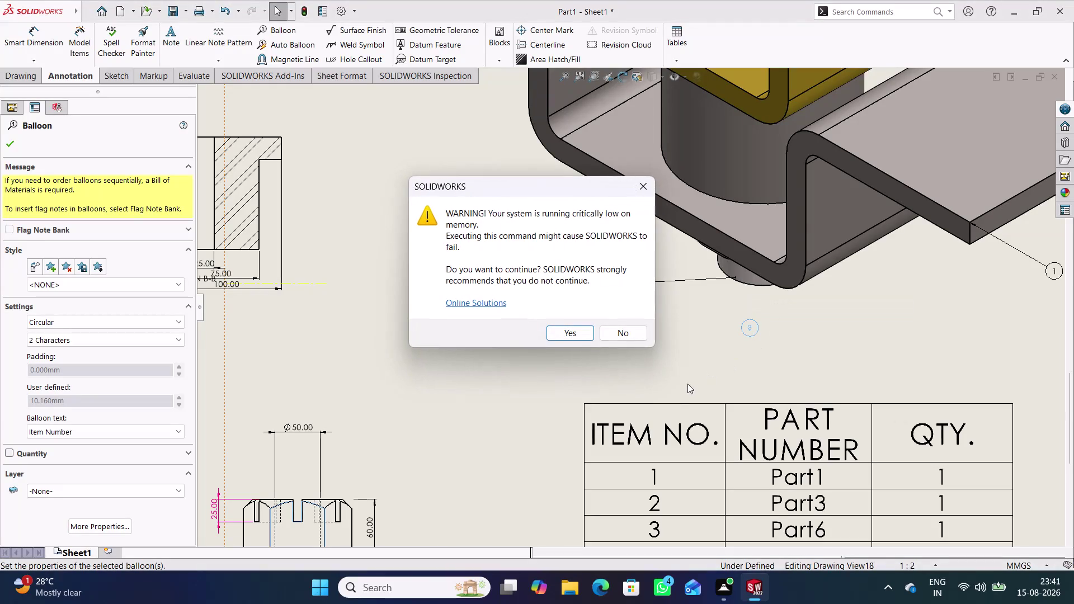
Dismiss the low-memory warnings and finish placing the current balloon.
click(616, 334)
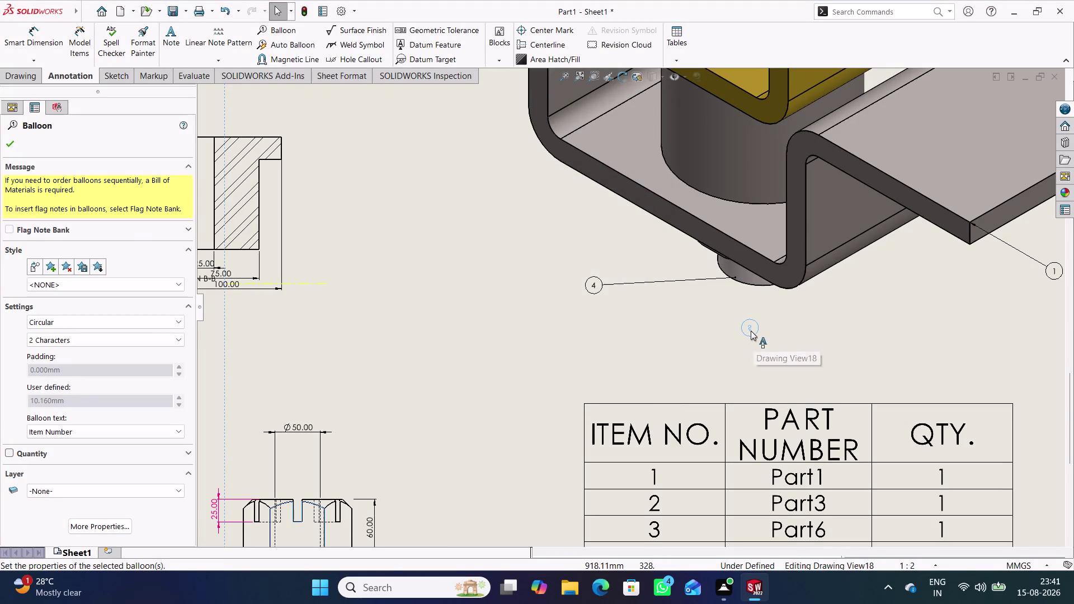
right_click(750, 331)
click(787, 304)
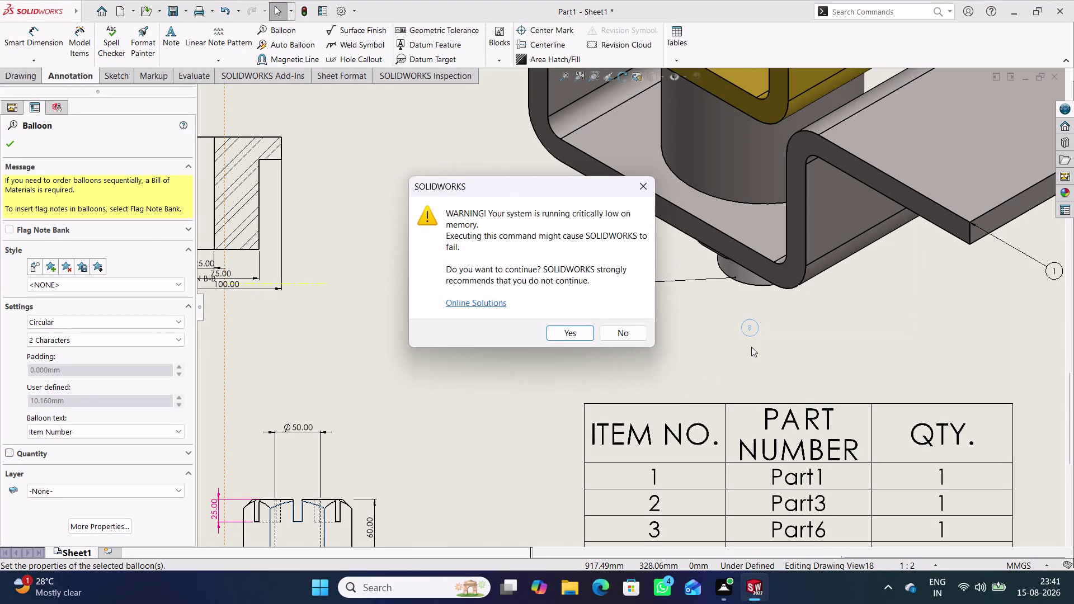
click(566, 334)
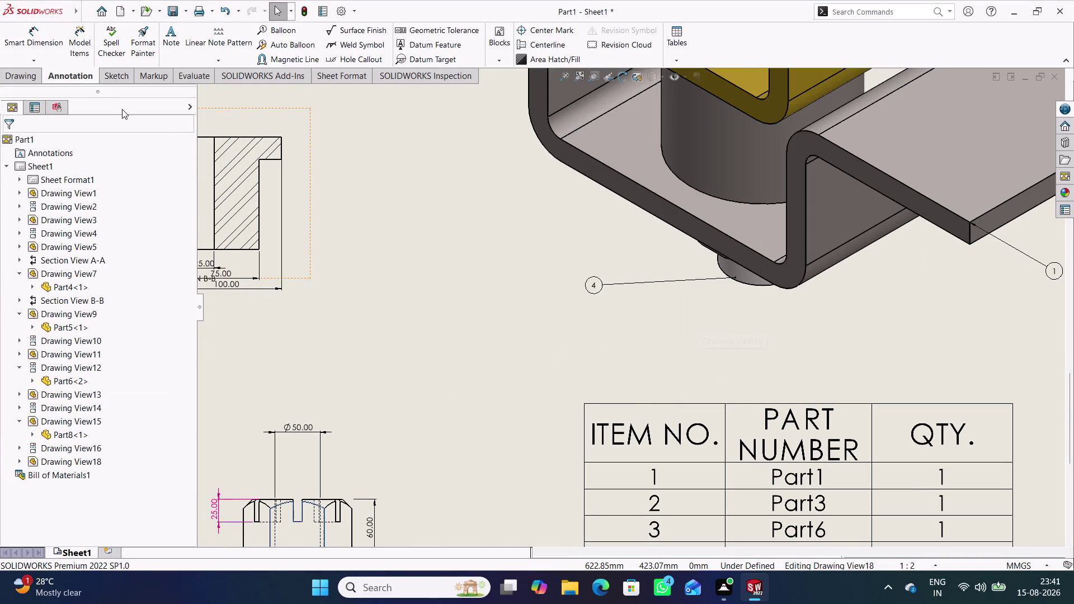
Attach a new item-4 balloon to the cylinder, placed just below it.
click(292, 33)
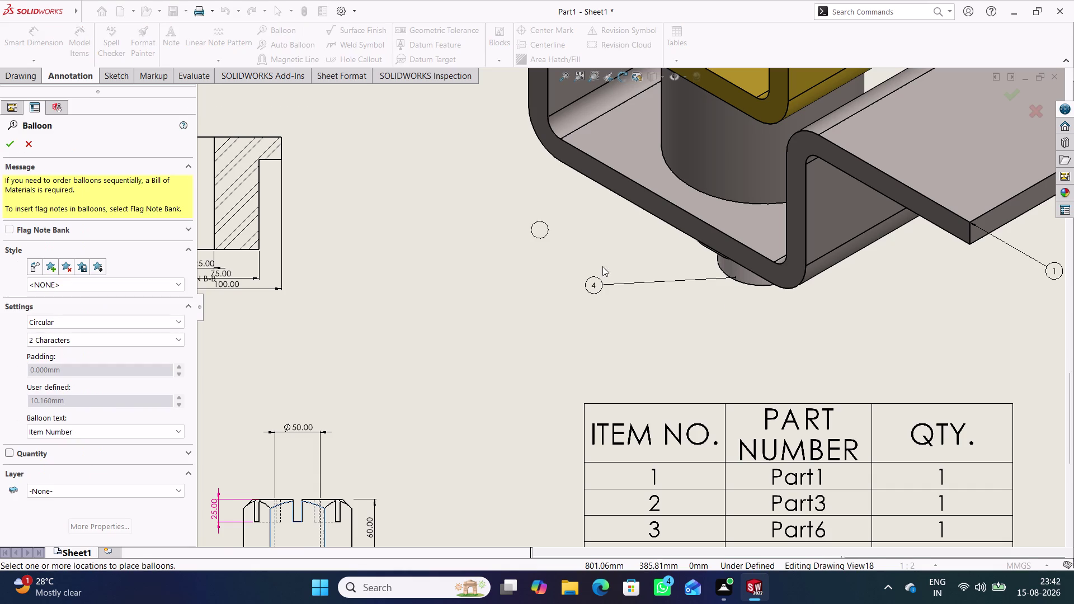
click(737, 282)
click(739, 327)
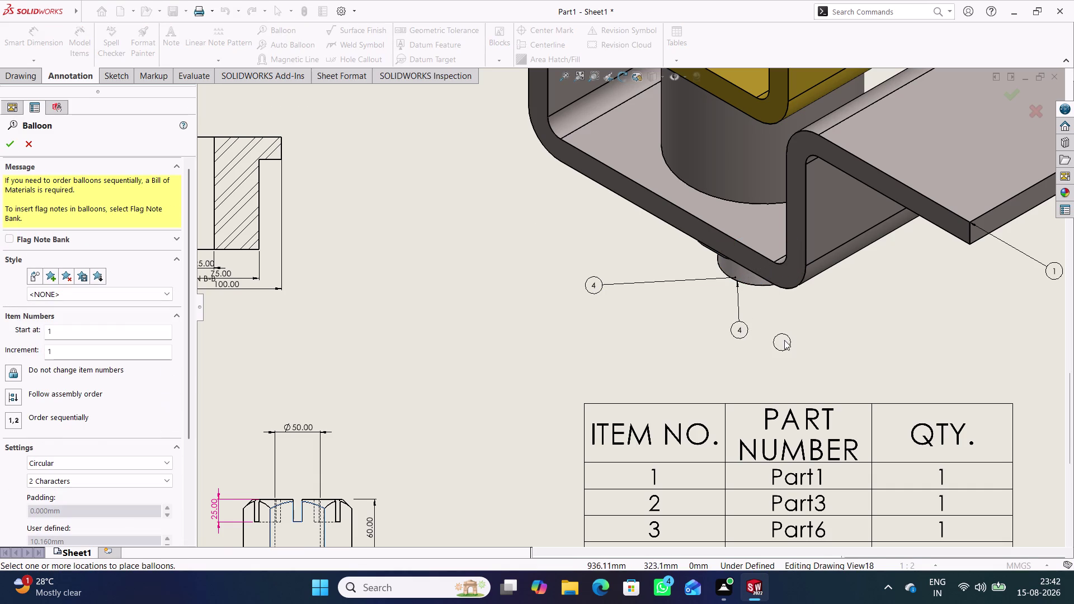
right_click(739, 329)
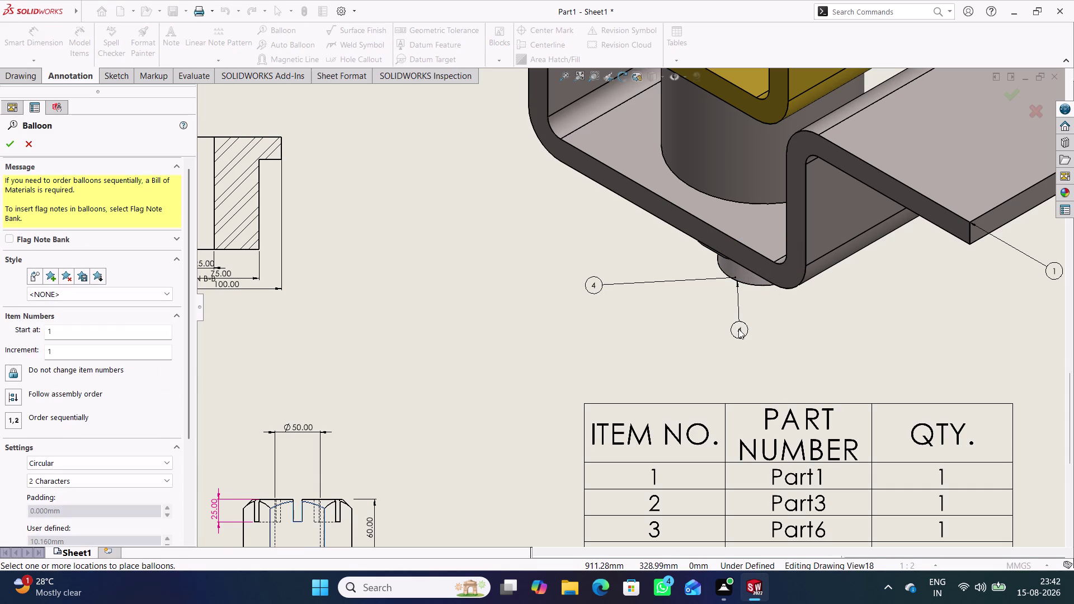
Delete the duplicate item-4 balloon.
click(12, 144)
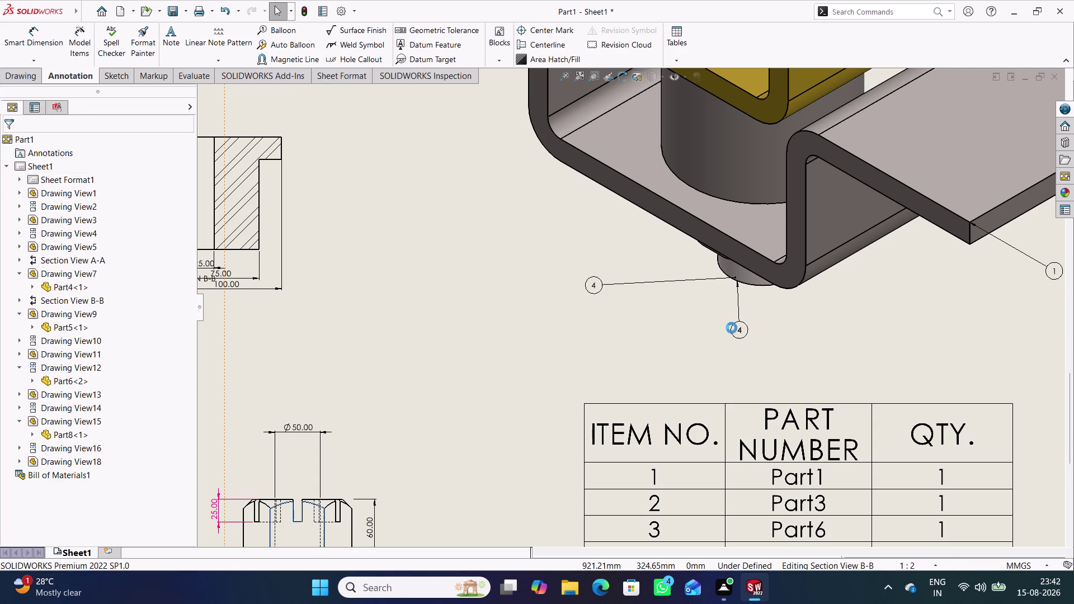
right_click(739, 331)
click(769, 308)
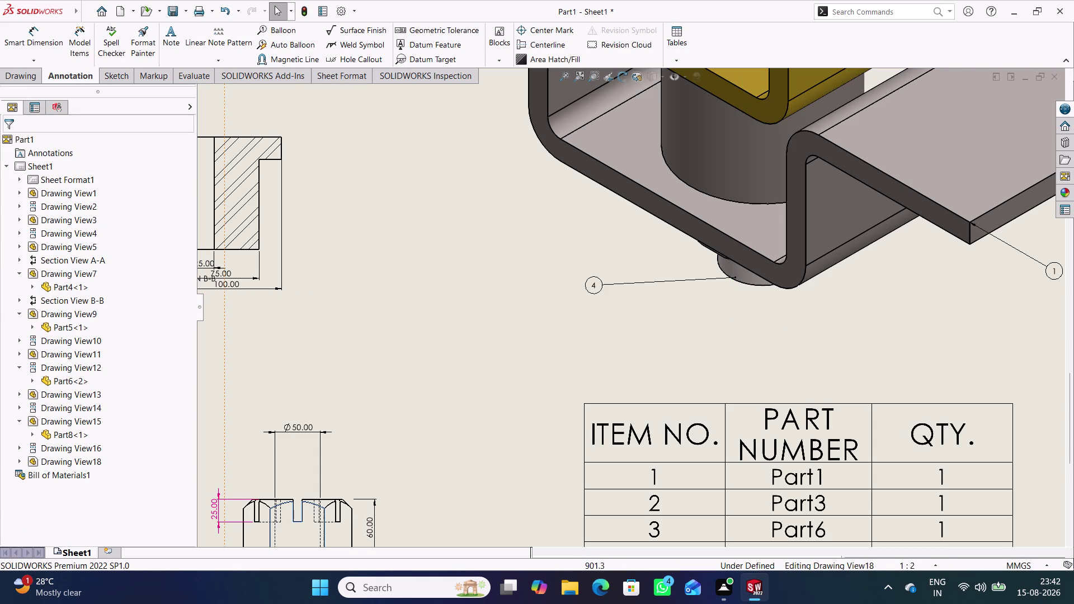
Attach a balloon to the cylinder's edge, placed below the cylinder.
scroll(up, 3)
scroll(up, 3)
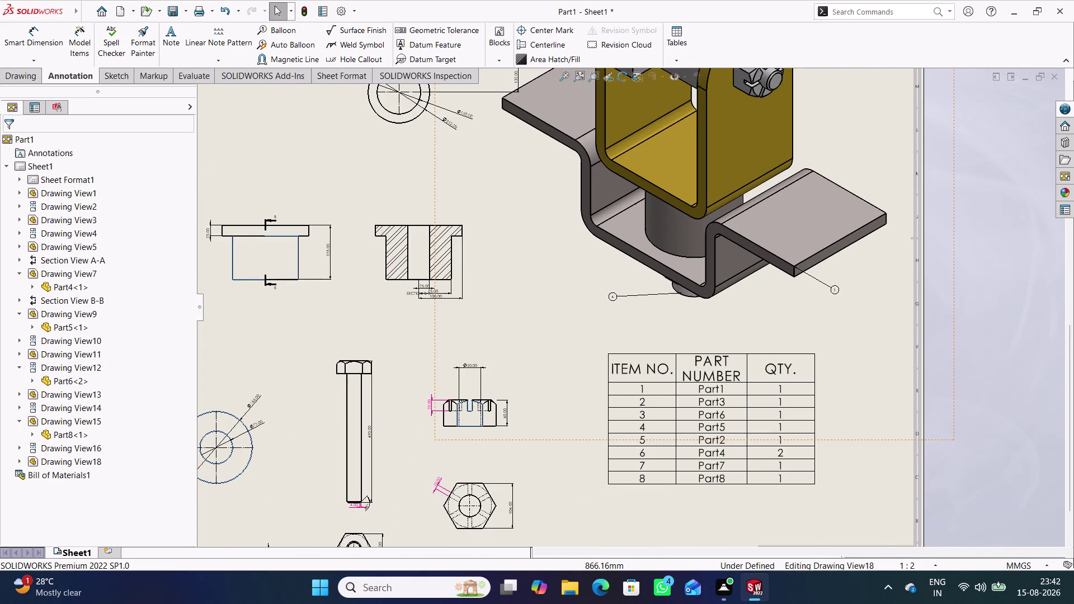
scroll(down, 3)
scroll(down, 3)
scroll(down, 3)
scroll(down, 3)
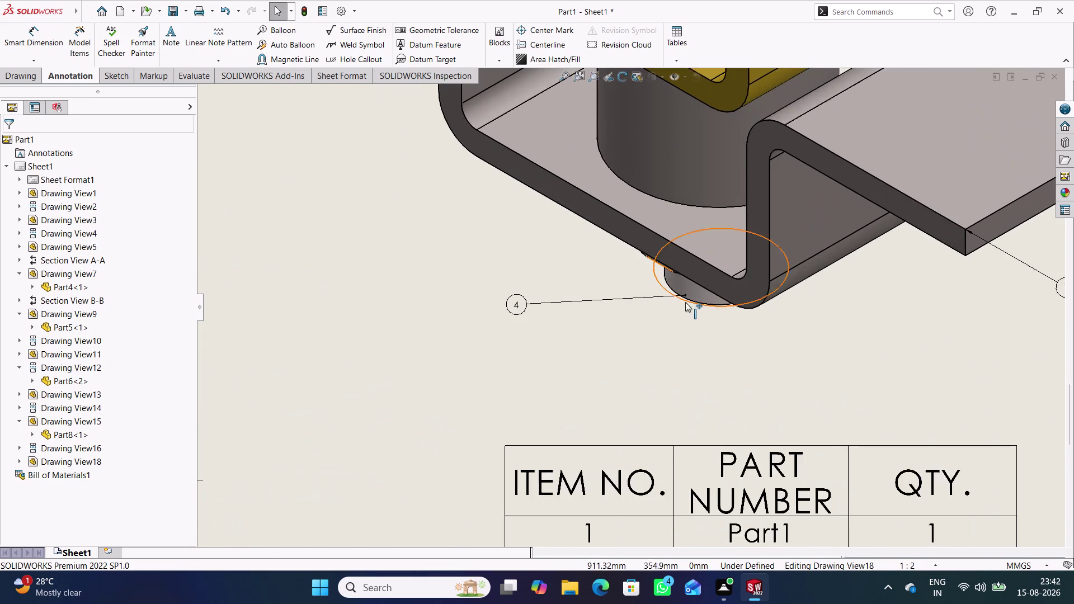
scroll(down, 3)
scroll(down, 3)
scroll(down, 3)
scroll(down, 3)
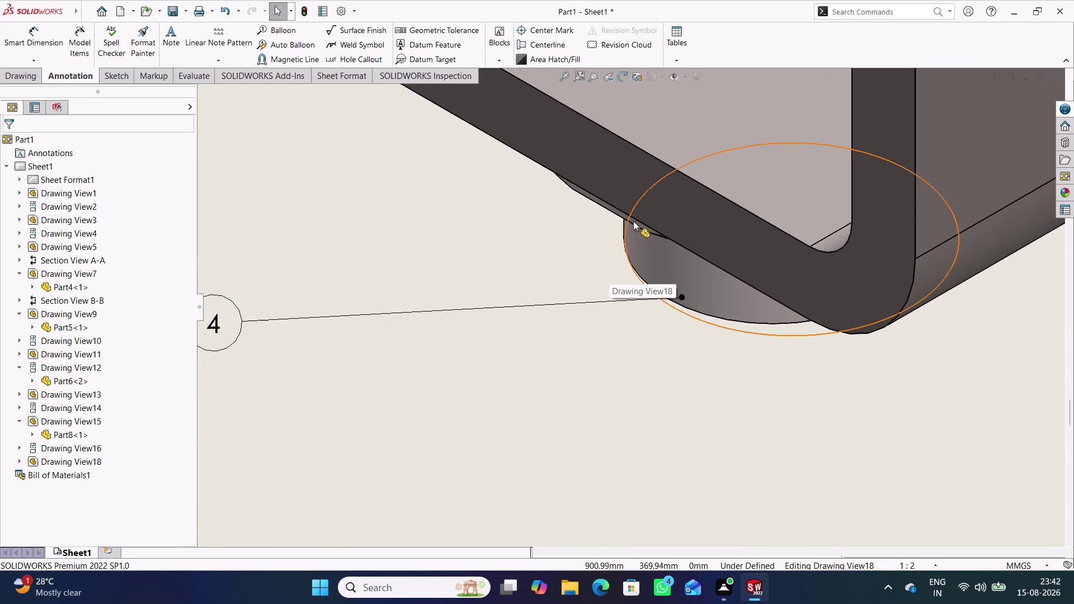
click(286, 30)
click(608, 206)
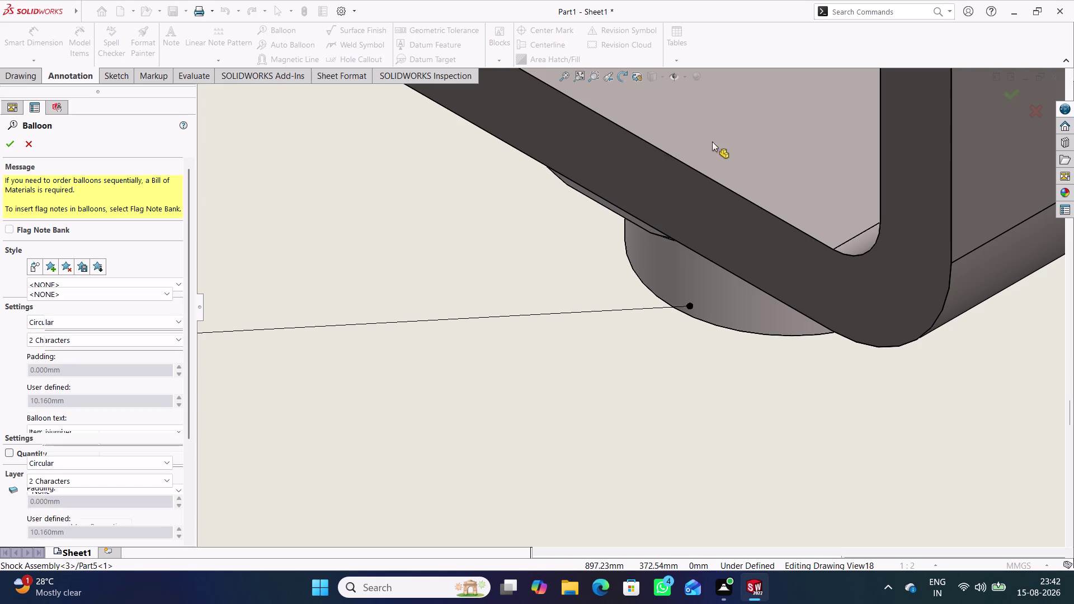
click(650, 369)
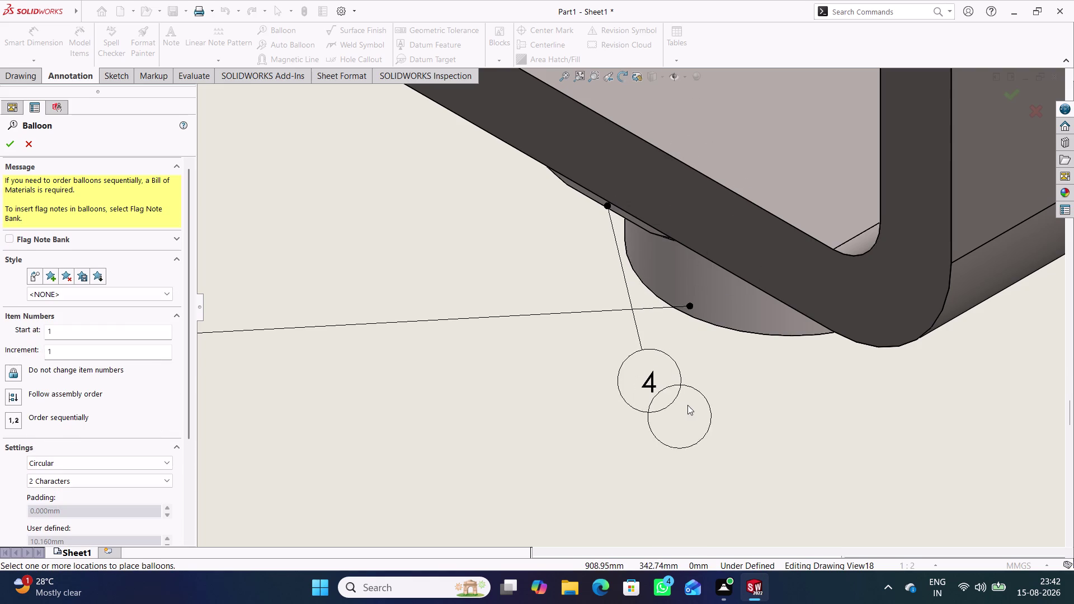
Add balloons for the bent base plate and the yellow bracket, placed to its right.
scroll(up, 3)
scroll(up, 3)
scroll(up, 3)
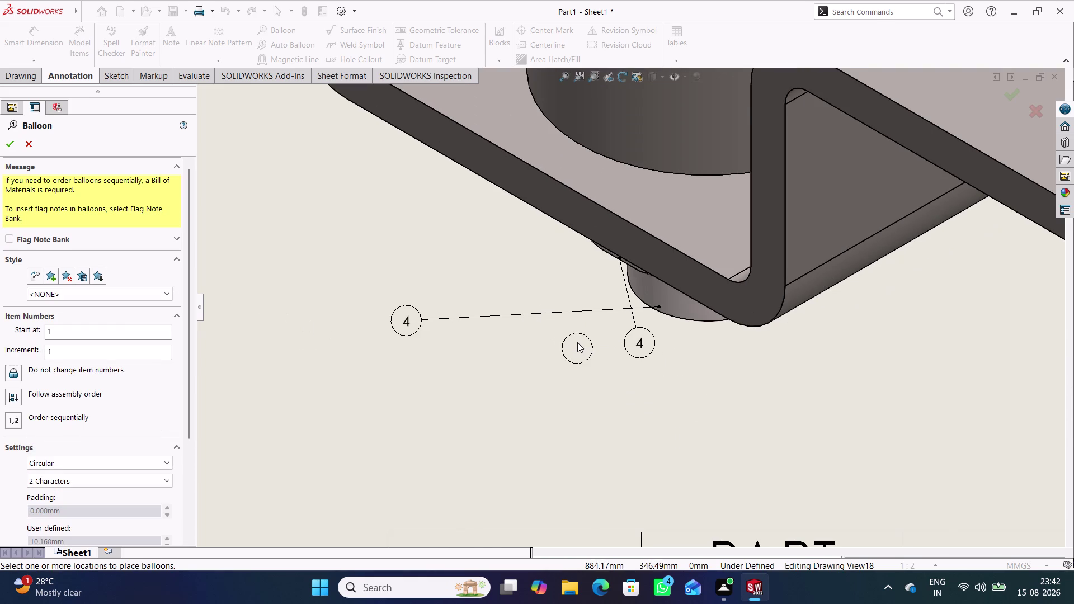
scroll(up, 3)
scroll(up, 3)
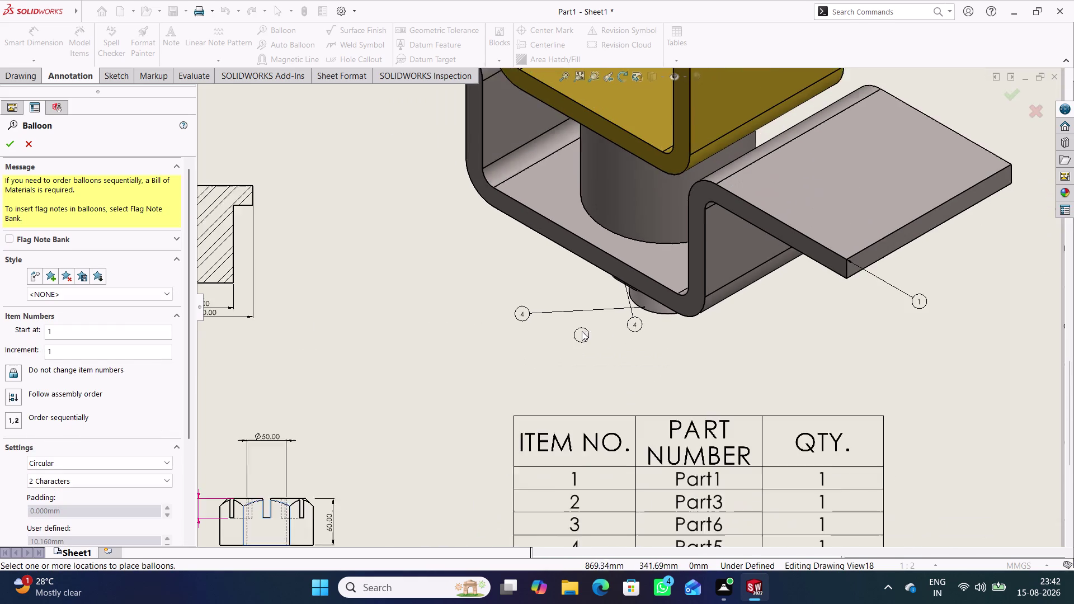
scroll(up, 3)
drag(636, 202, 652, 185)
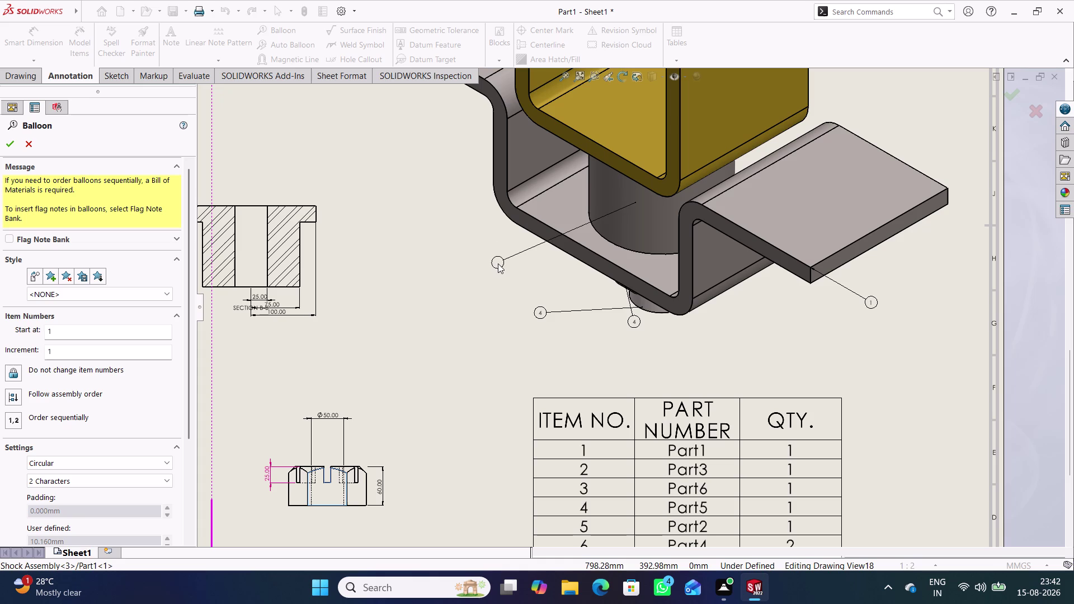
click(497, 264)
scroll(up, 3)
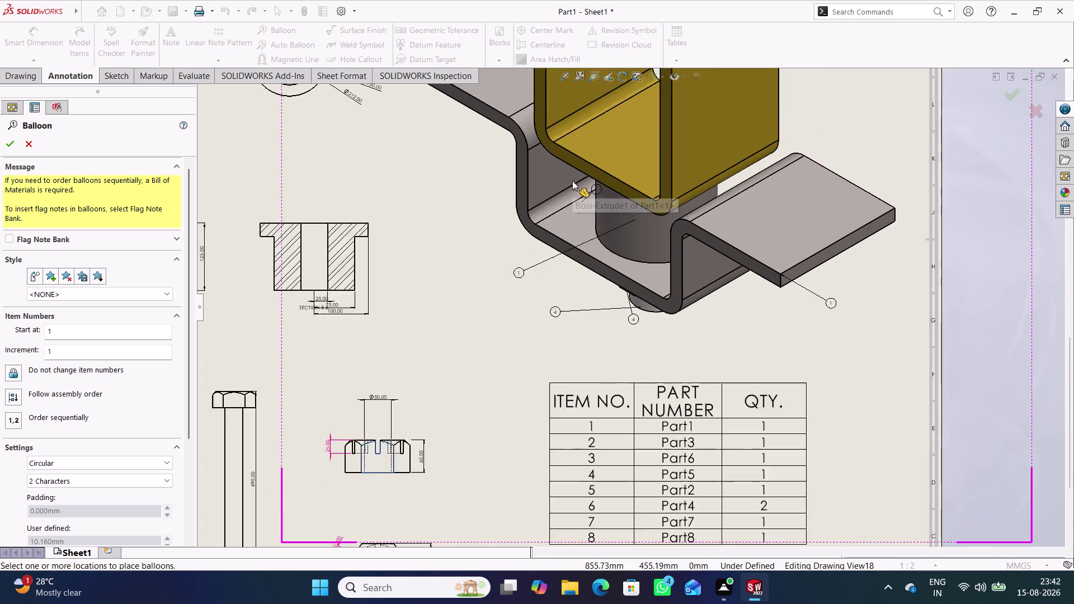
scroll(down, 3)
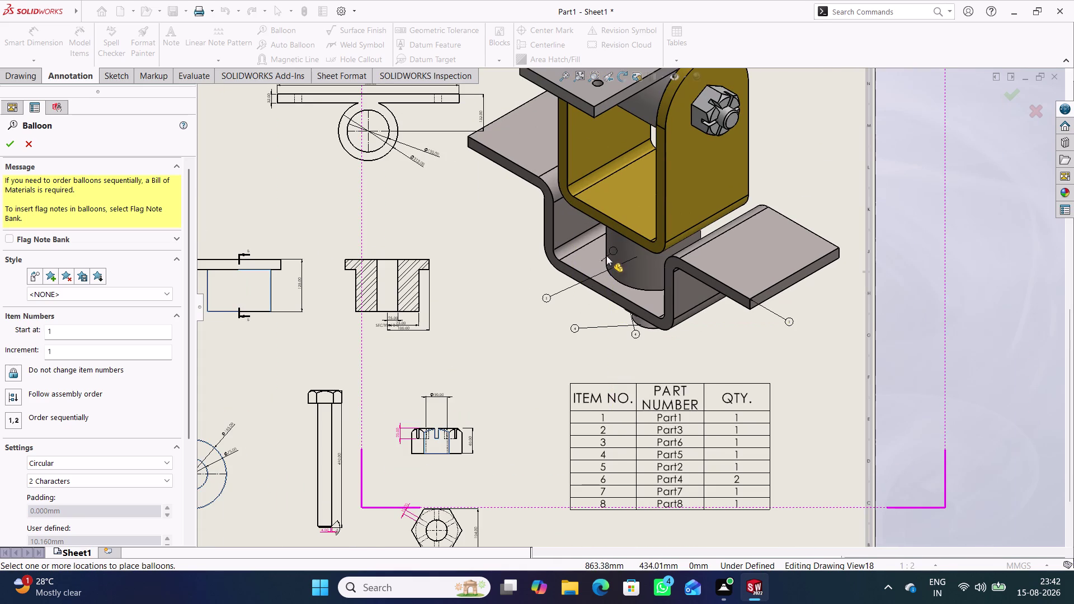
drag(706, 168, 717, 156)
click(813, 169)
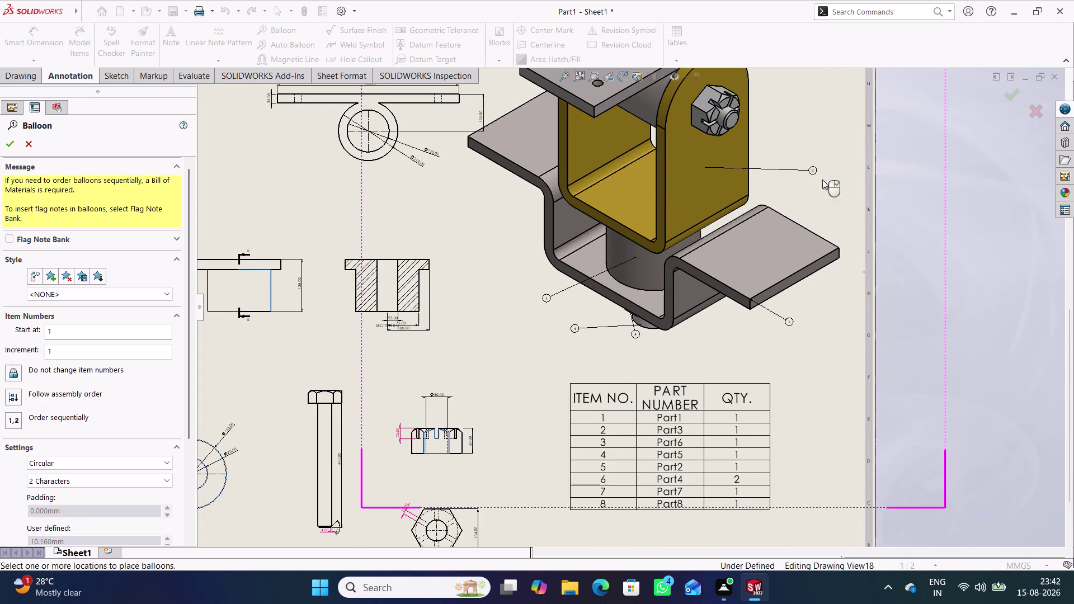
Add balloons for the nut and the top plate, placed up and right.
scroll(up, 3)
scroll(down, 3)
scroll(down, 3)
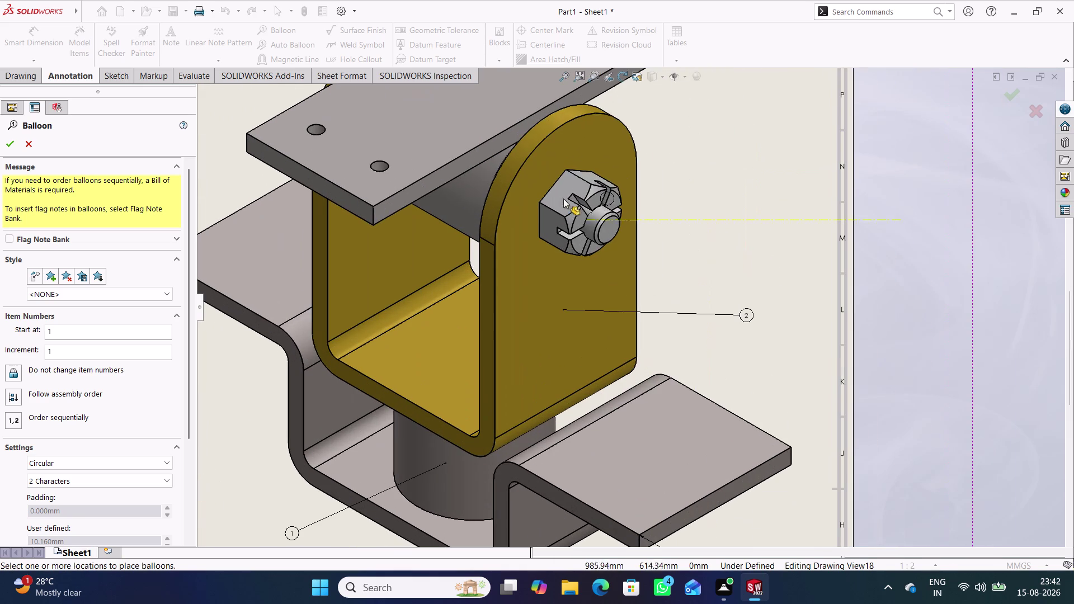
drag(568, 189, 588, 170)
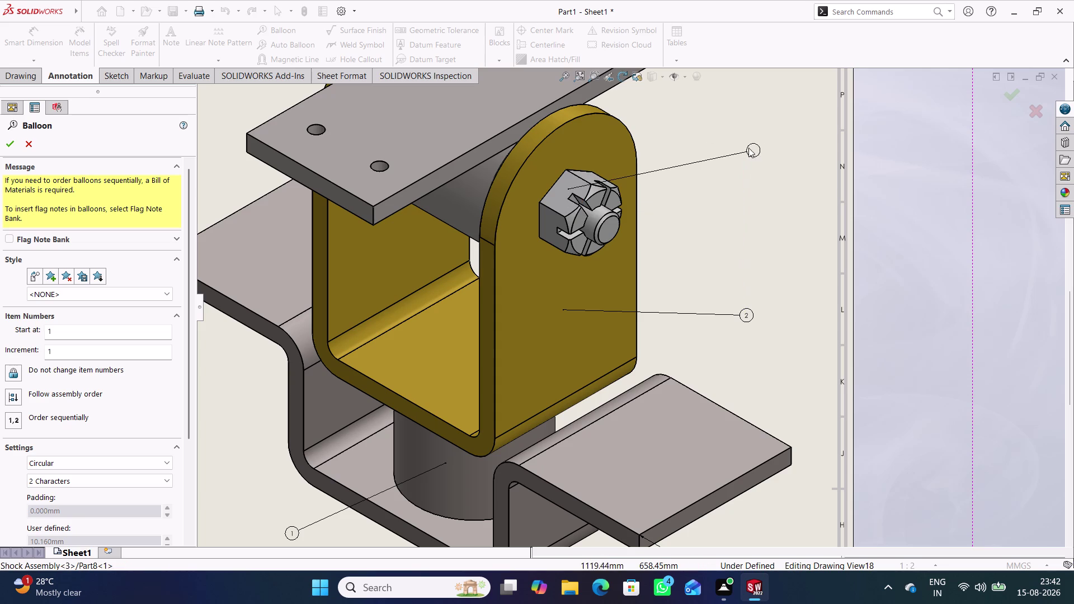
click(743, 148)
scroll(up, 3)
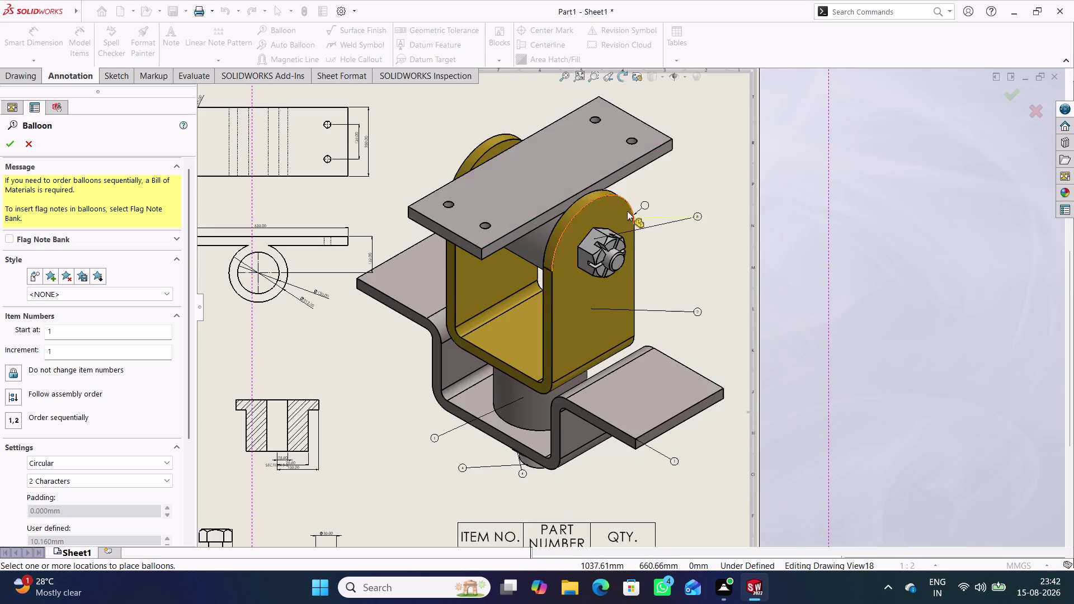
scroll(up, 3)
drag(599, 201, 607, 193)
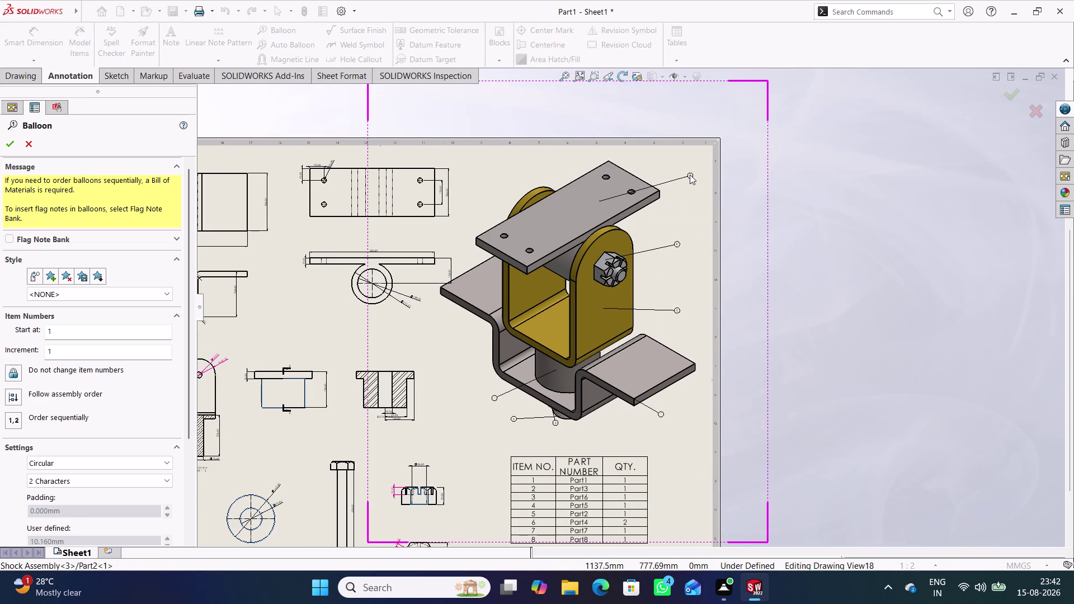
click(690, 175)
Add balloons left of the top plate and above the rear yellow plate, then accept.
scroll(up, 3)
scroll(down, 3)
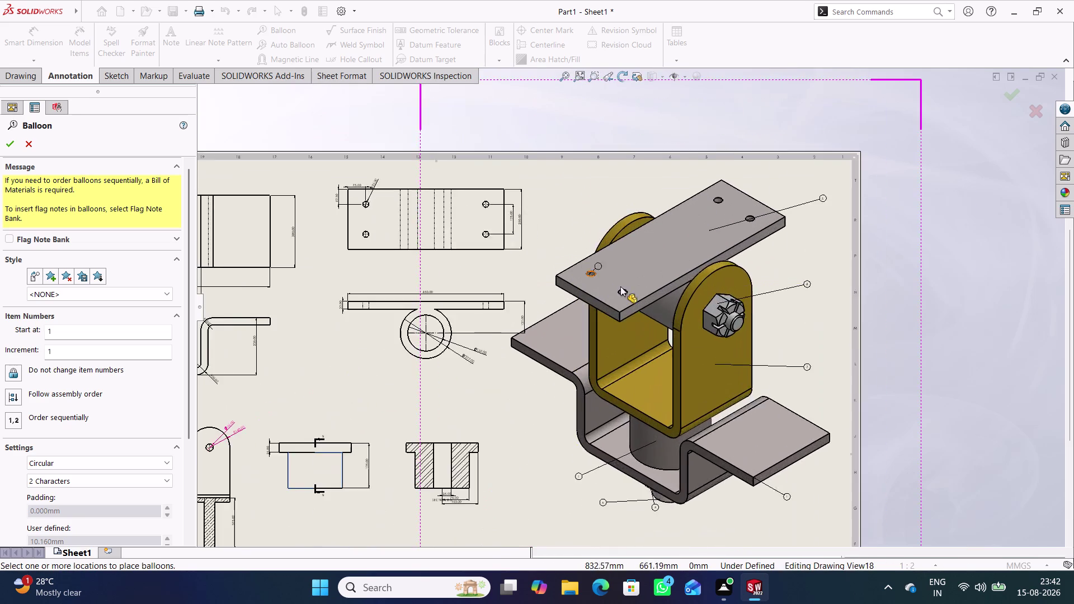
scroll(down, 3)
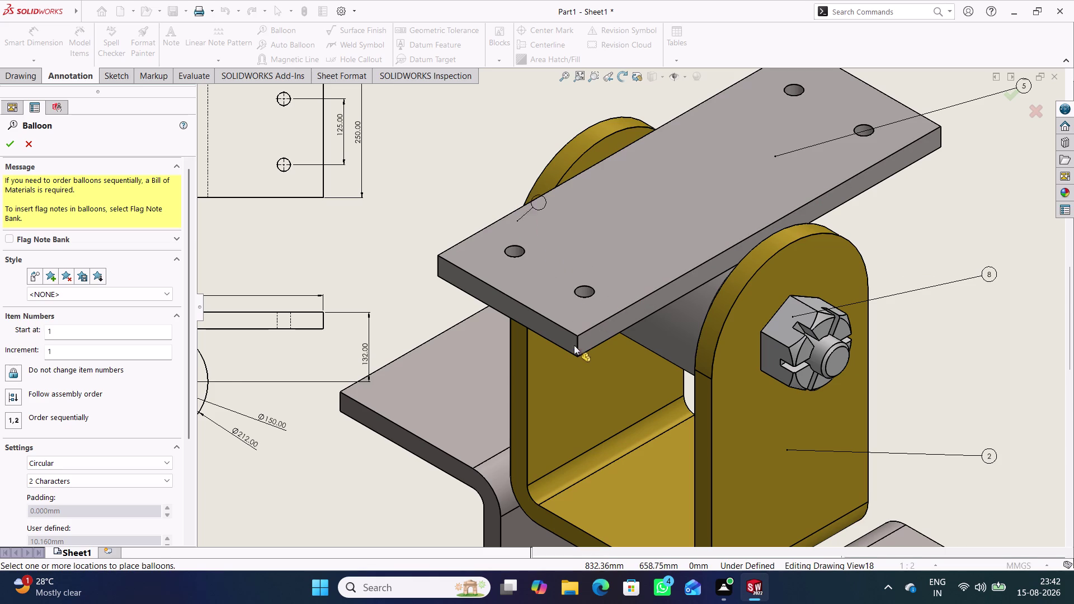
scroll(up, 3)
scroll(down, 3)
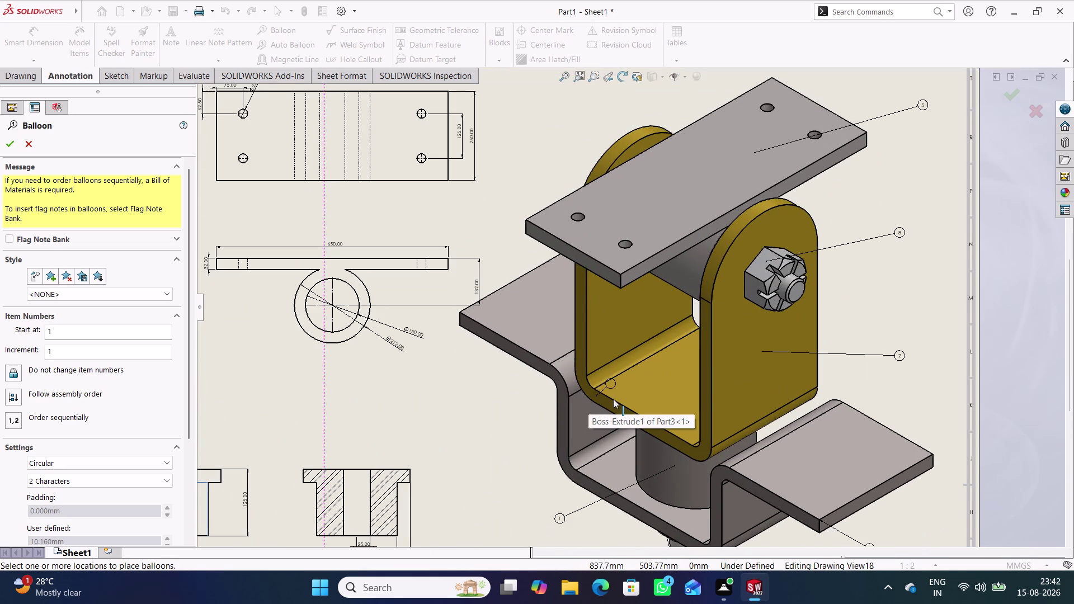
scroll(up, 3)
scroll(down, 3)
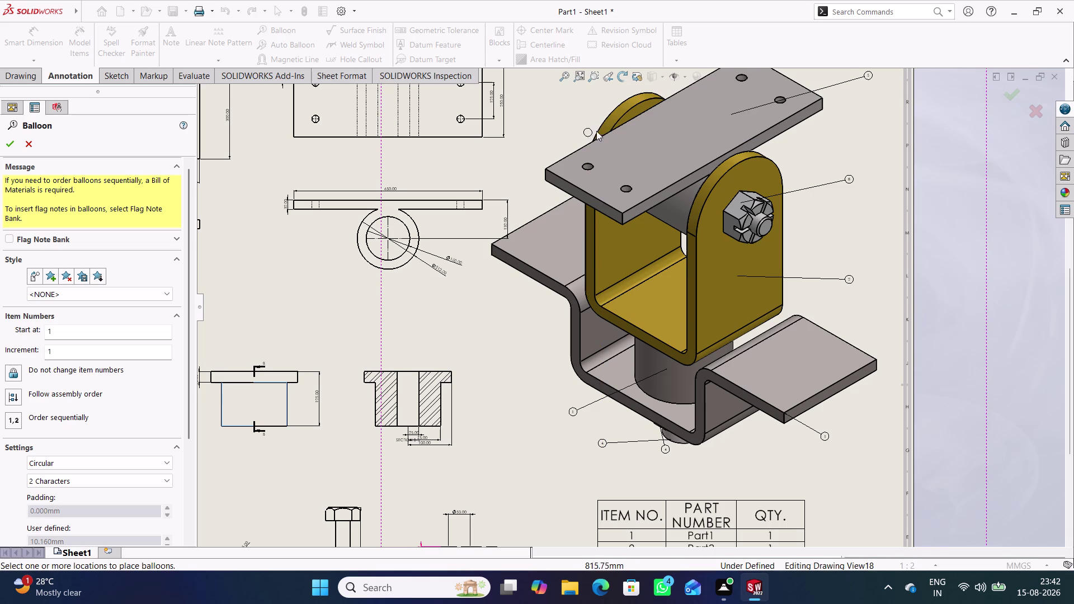
drag(609, 125, 620, 113)
click(569, 104)
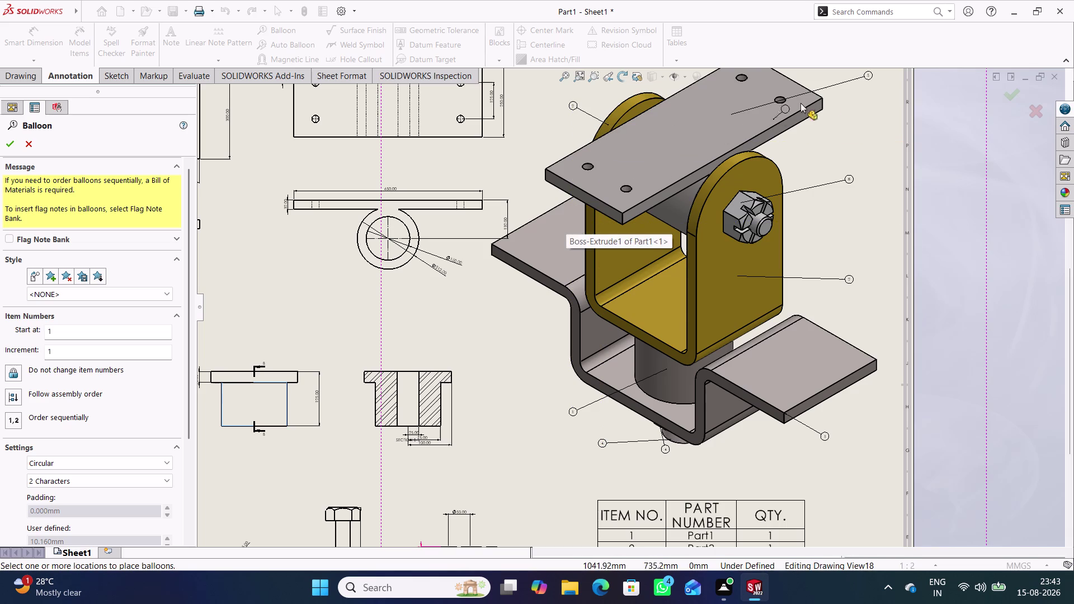
scroll(down, 3)
scroll(down, 3)
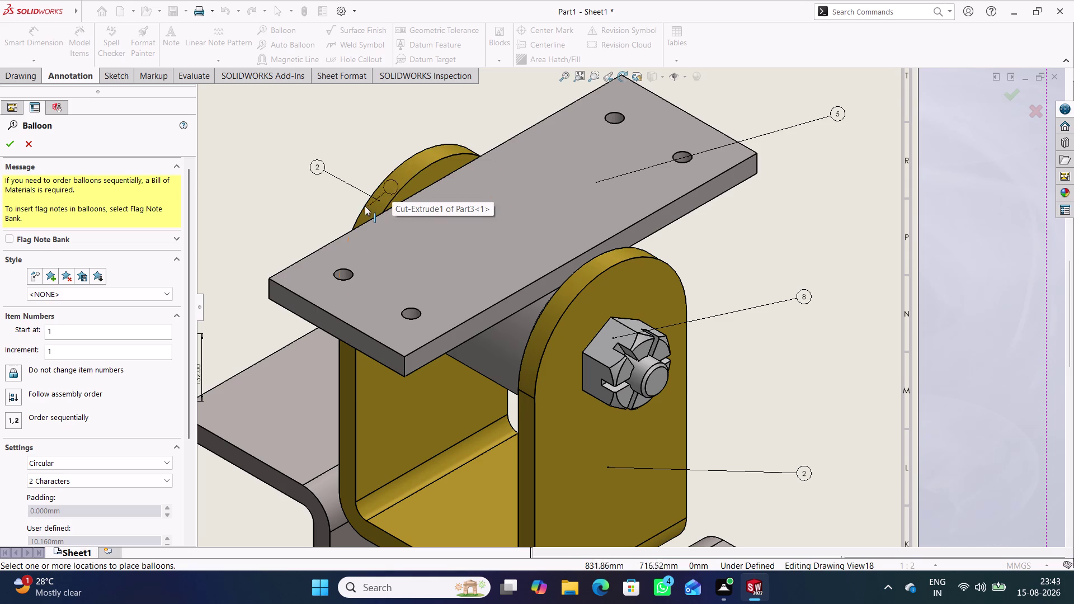
drag(362, 214, 382, 194)
click(381, 131)
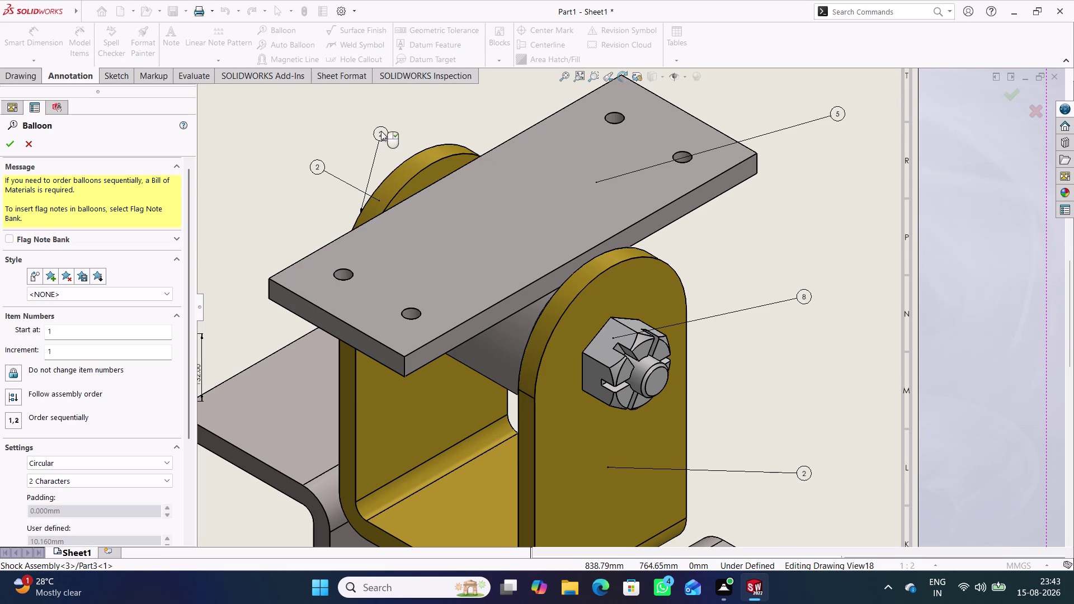
click(10, 143)
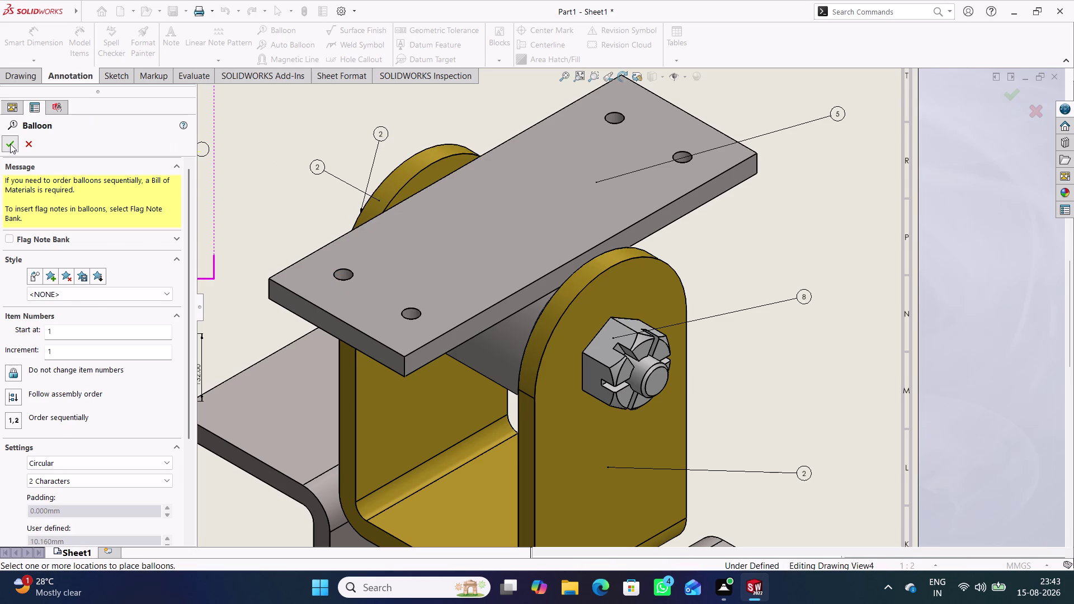
Delete the duplicate top and lower item-2 balloons.
right_click(376, 131)
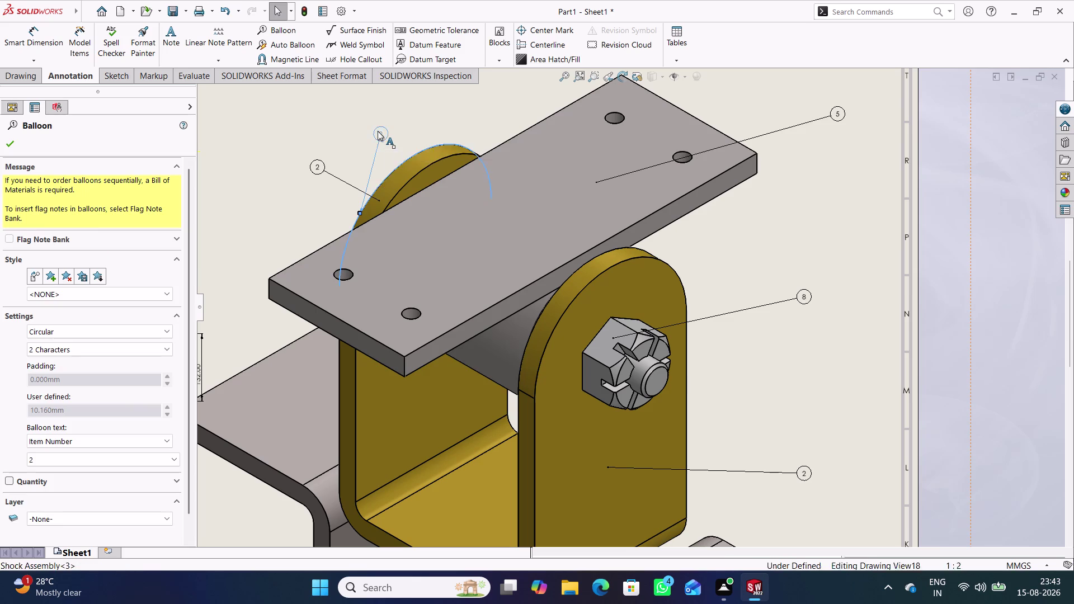
click(410, 368)
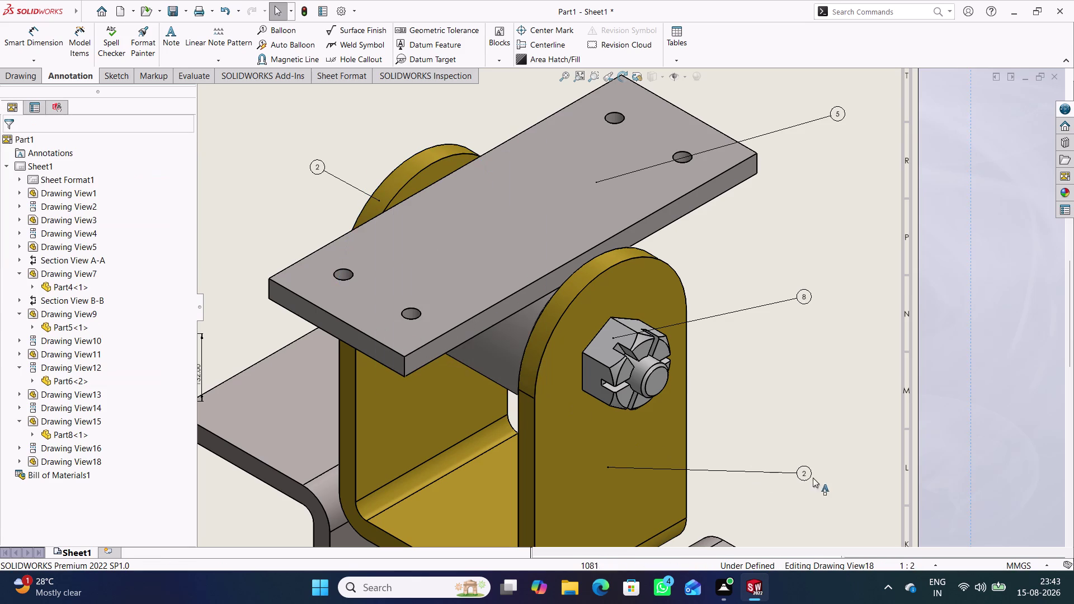
right_click(803, 473)
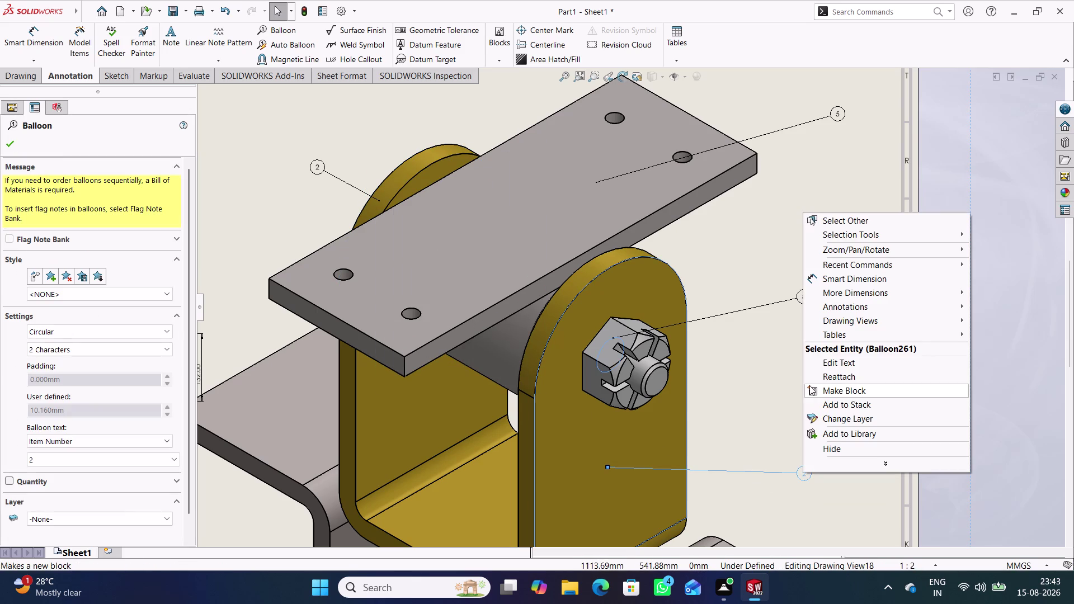
click(833, 446)
Delete the duplicate item-4 balloon.
middle_drag(744, 362, 795, 273)
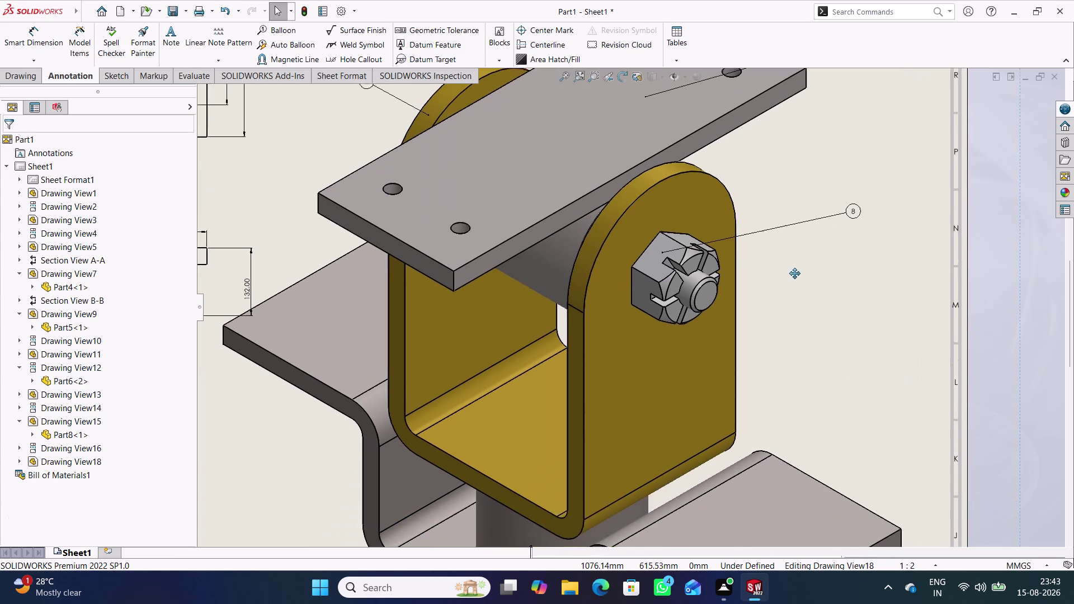
middle_drag(795, 274, 801, 268)
scroll(up, 3)
scroll(up, 3)
scroll(up, 3)
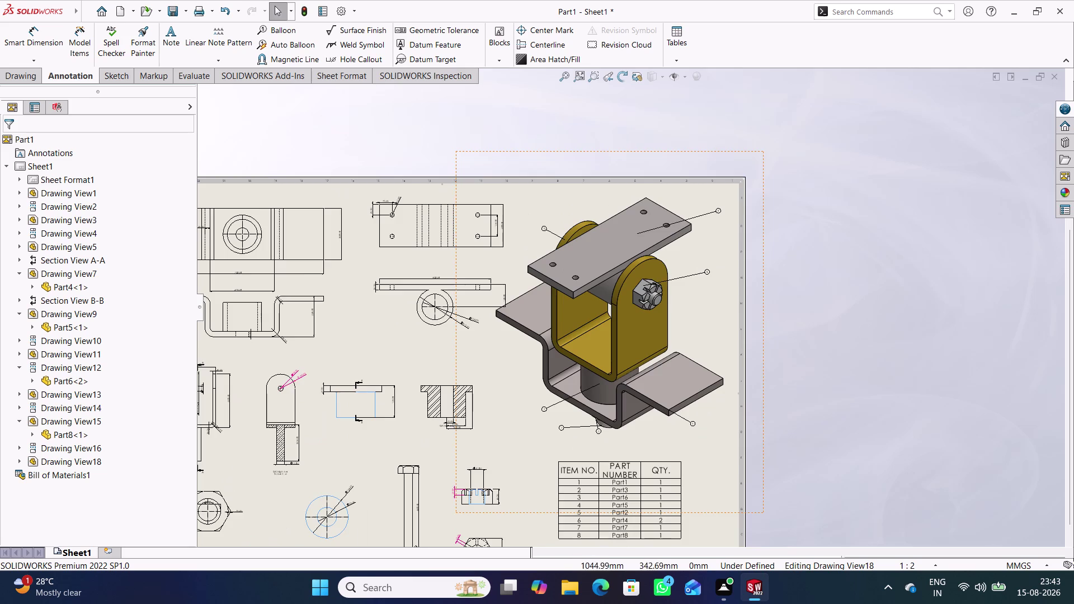
scroll(down, 3)
scroll(down, 3)
scroll(down, 3)
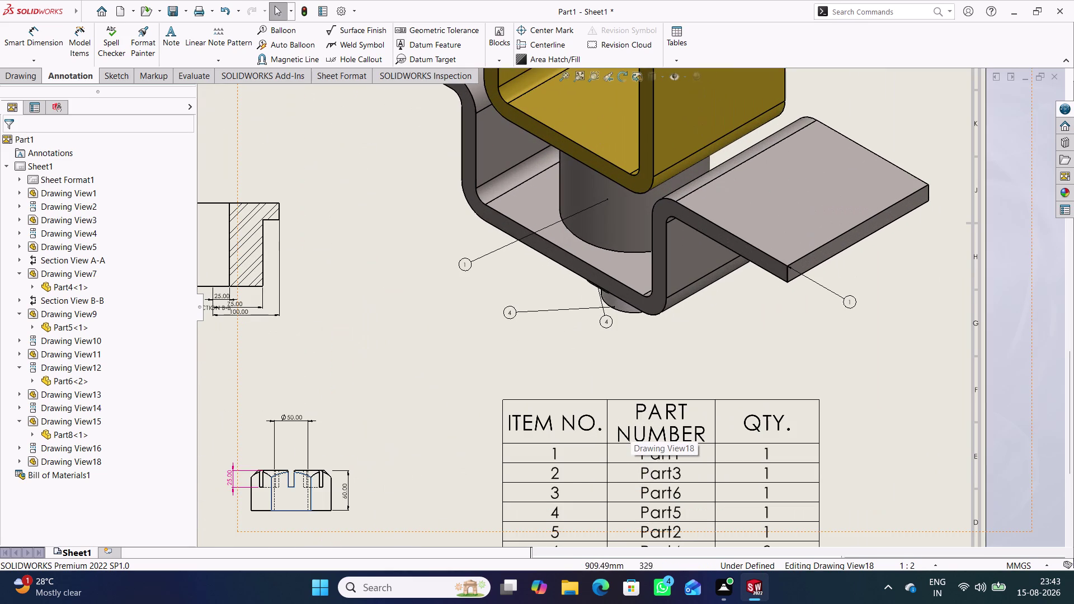
right_click(604, 320)
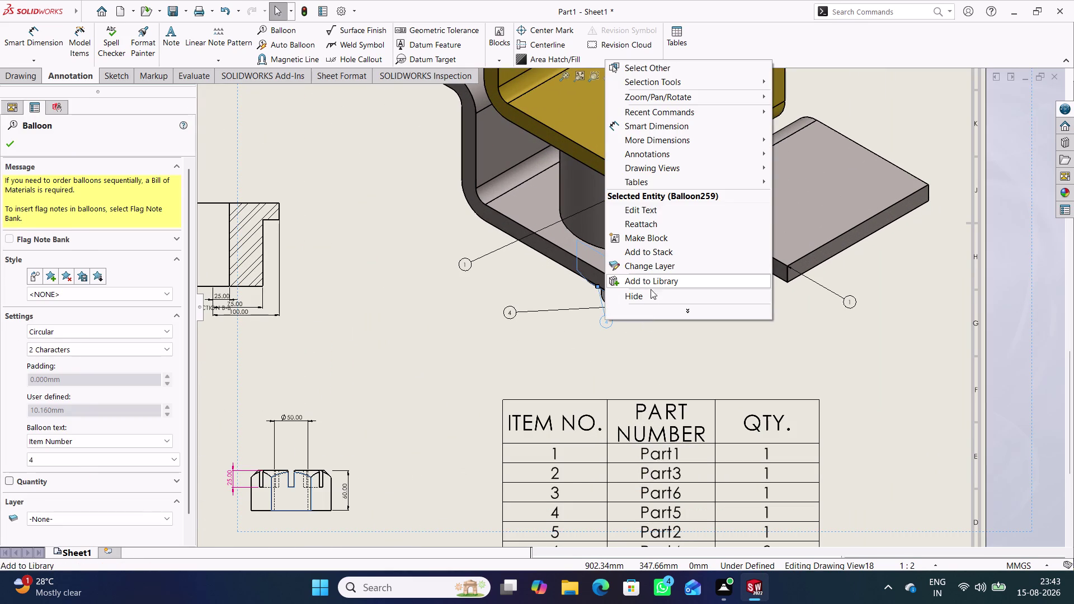
click(649, 296)
Delete the redundant item-1 balloon on the right.
scroll(up, 3)
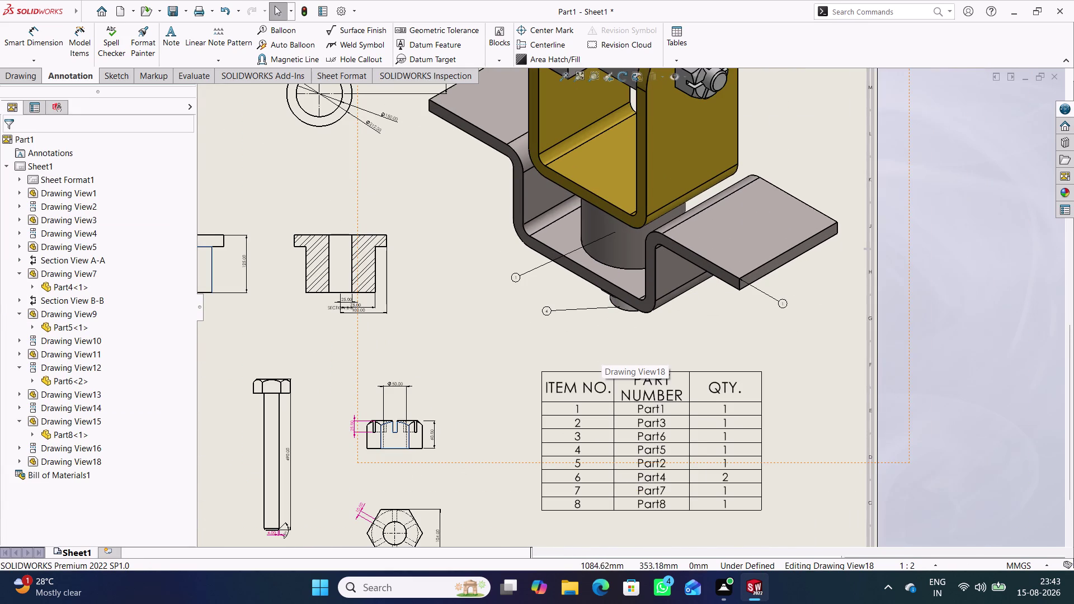
right_click(782, 303)
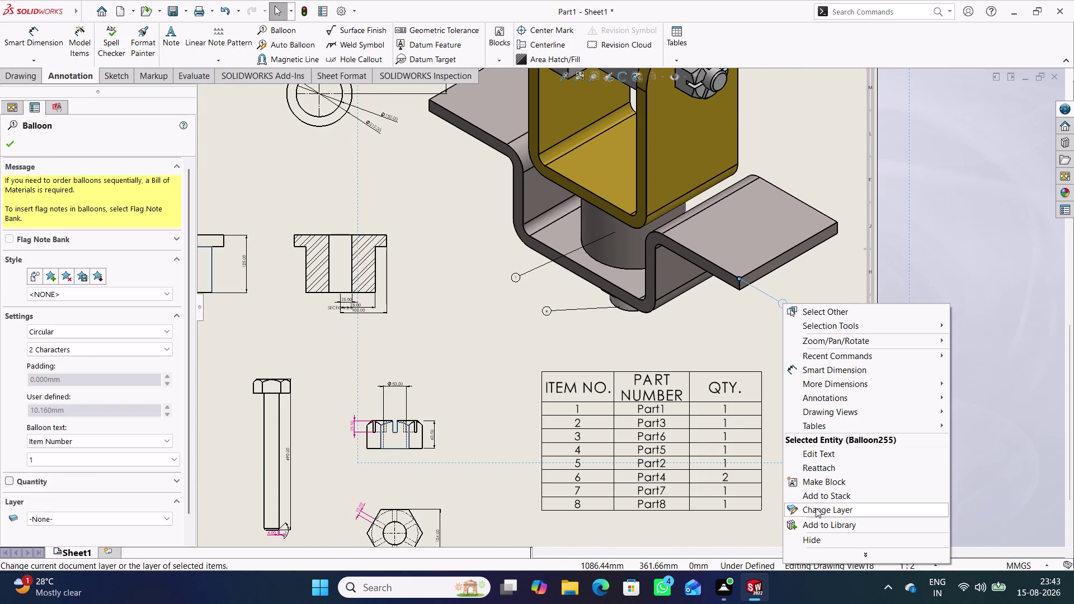
click(810, 537)
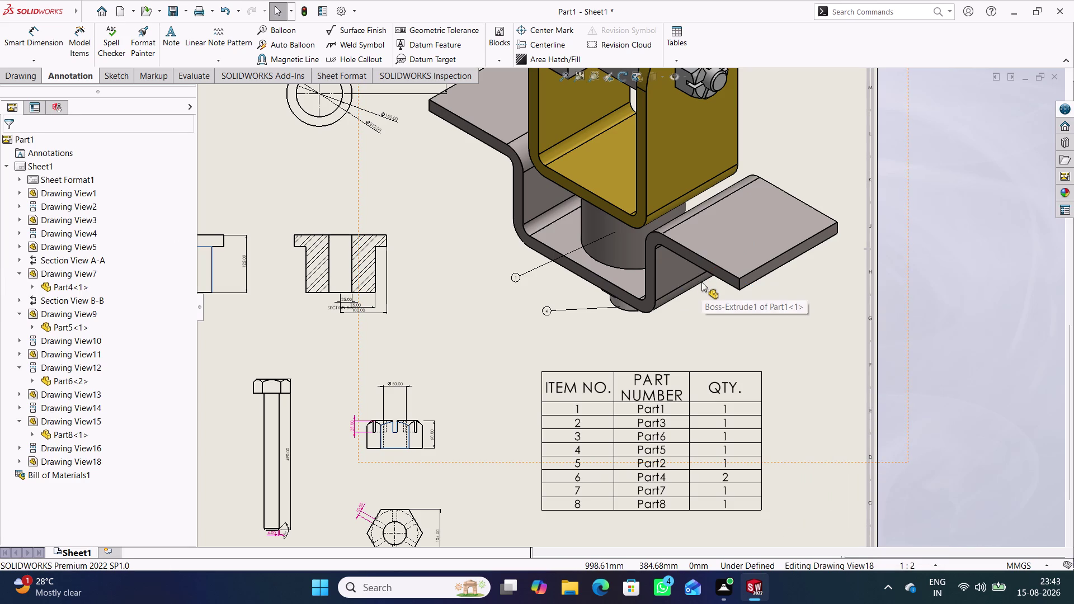
scroll(up, 3)
scroll(down, 3)
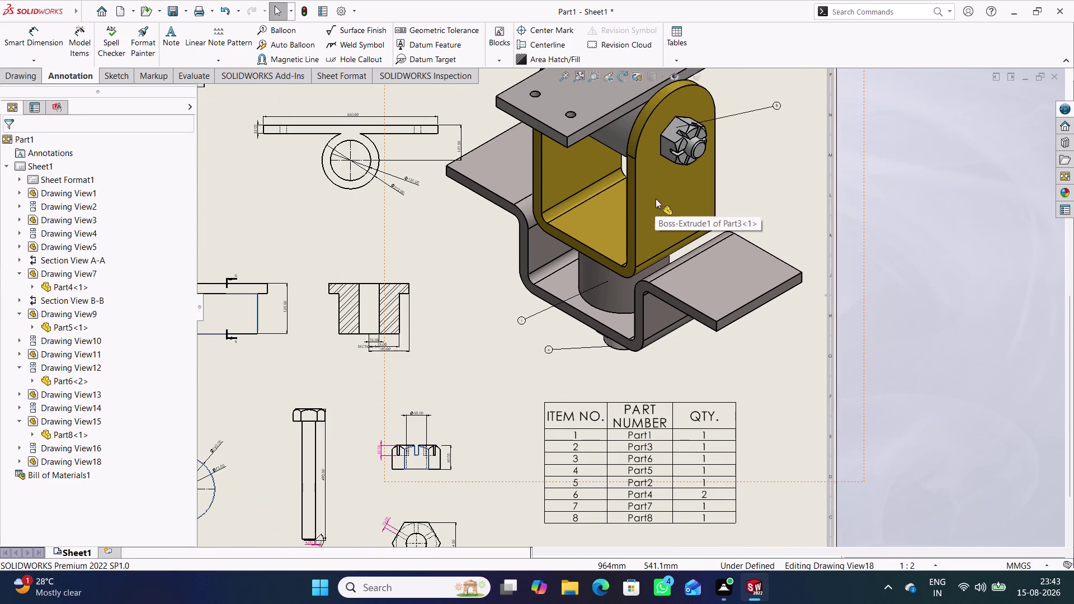
scroll(up, 3)
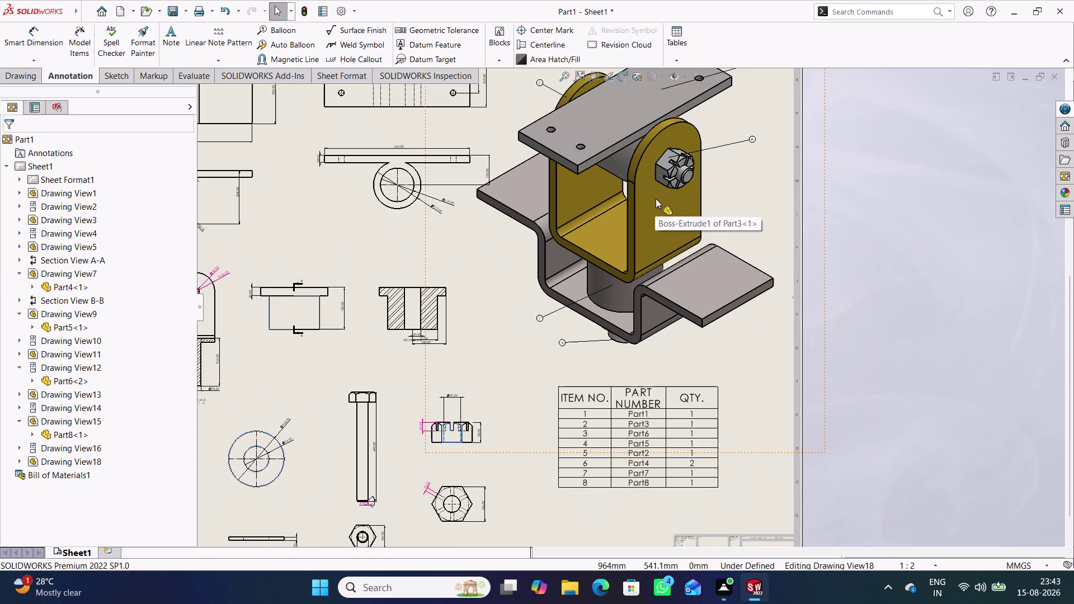
scroll(down, 3)
scroll(down, 3)
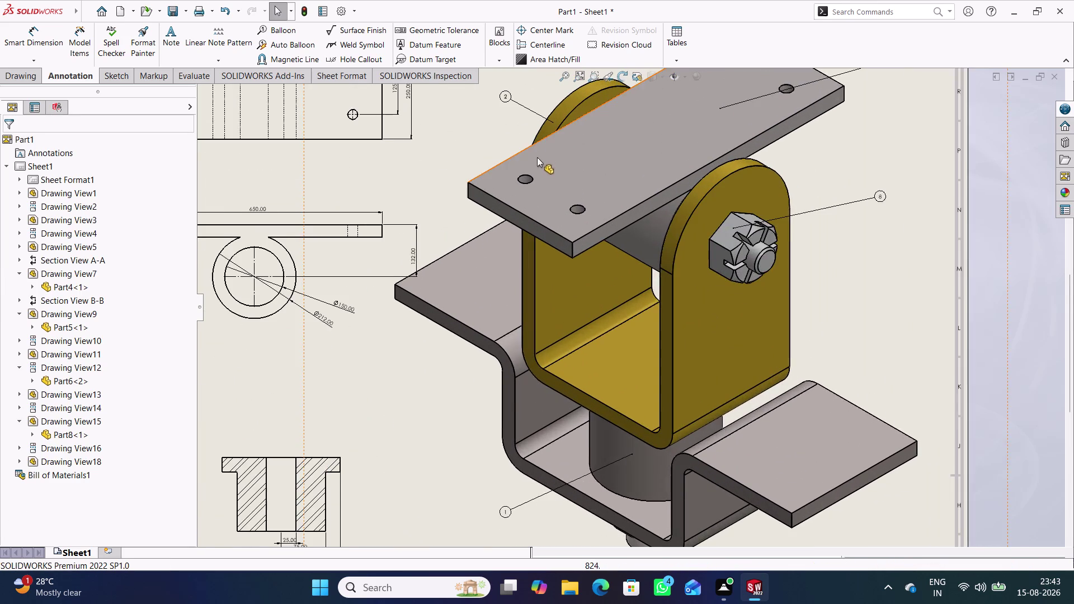
scroll(down, 3)
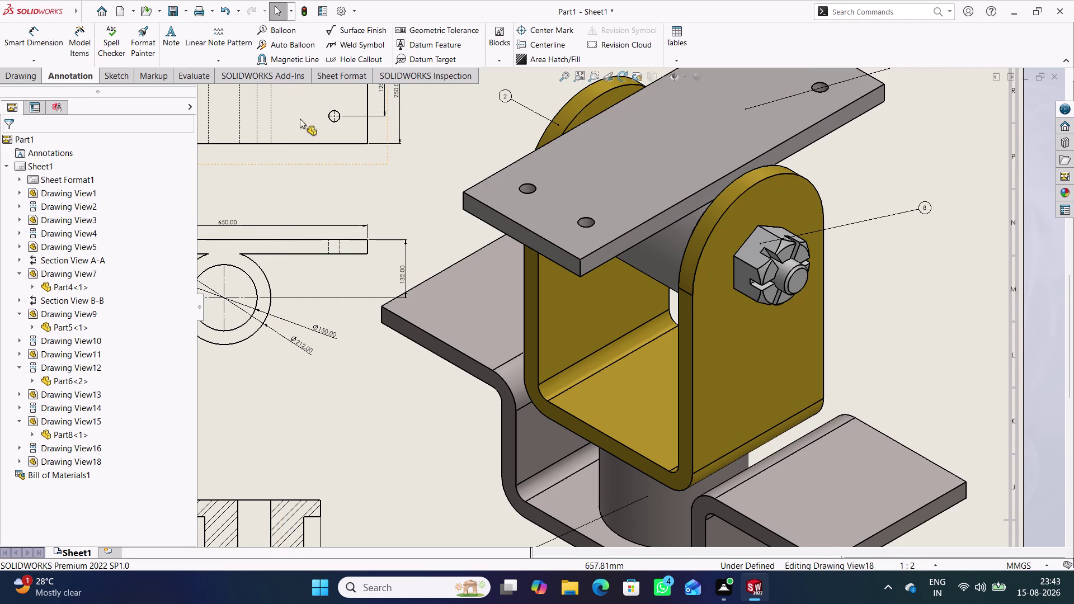
click(300, 28)
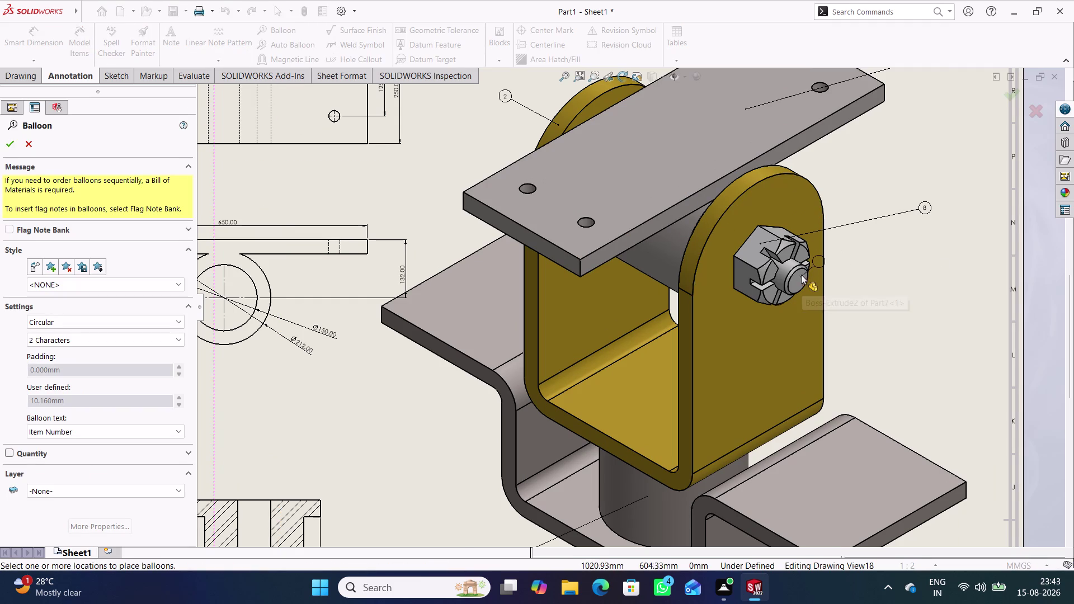
Attach item-7 balloon to the bolt end, placed beside the bolt.
click(799, 276)
click(917, 259)
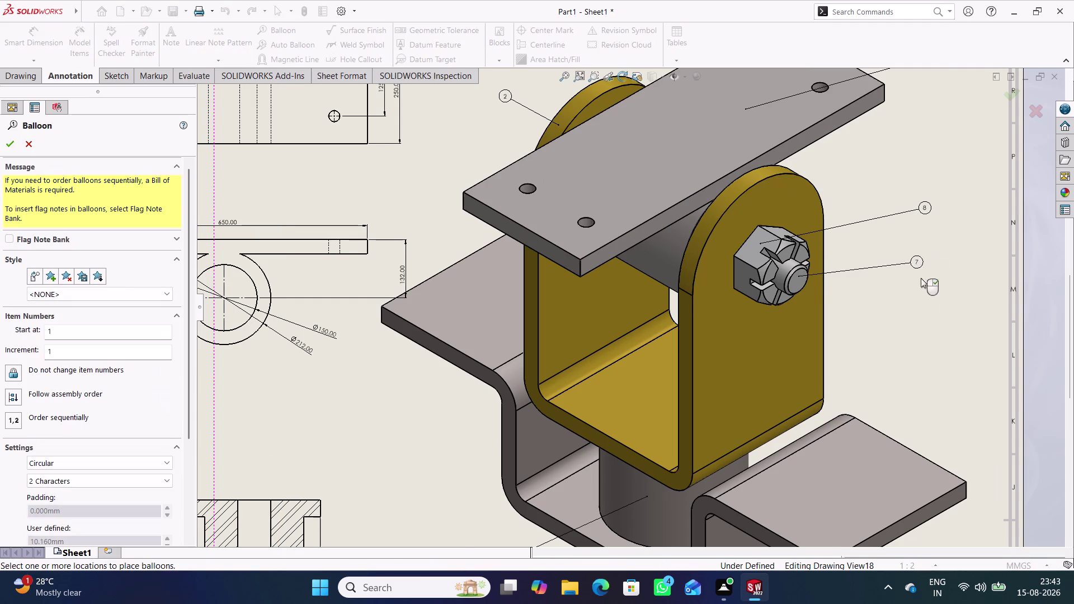
scroll(up, 3)
scroll(up, 3)
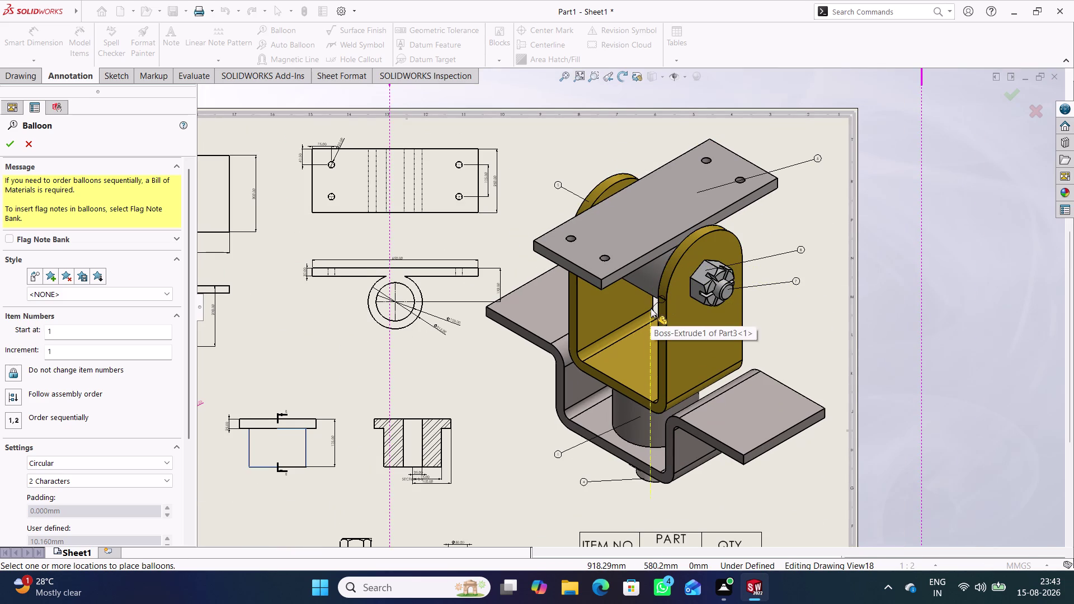
Attach item-2 balloon to the yellow bracket at lower left and close Balloon.
drag(651, 308, 661, 298)
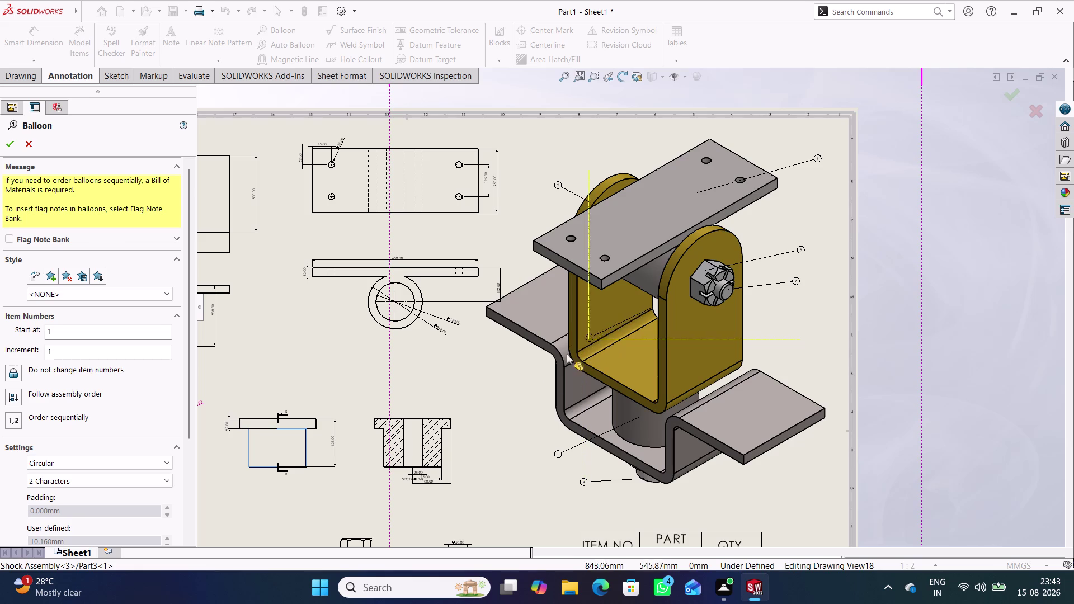
click(530, 396)
scroll(down, 3)
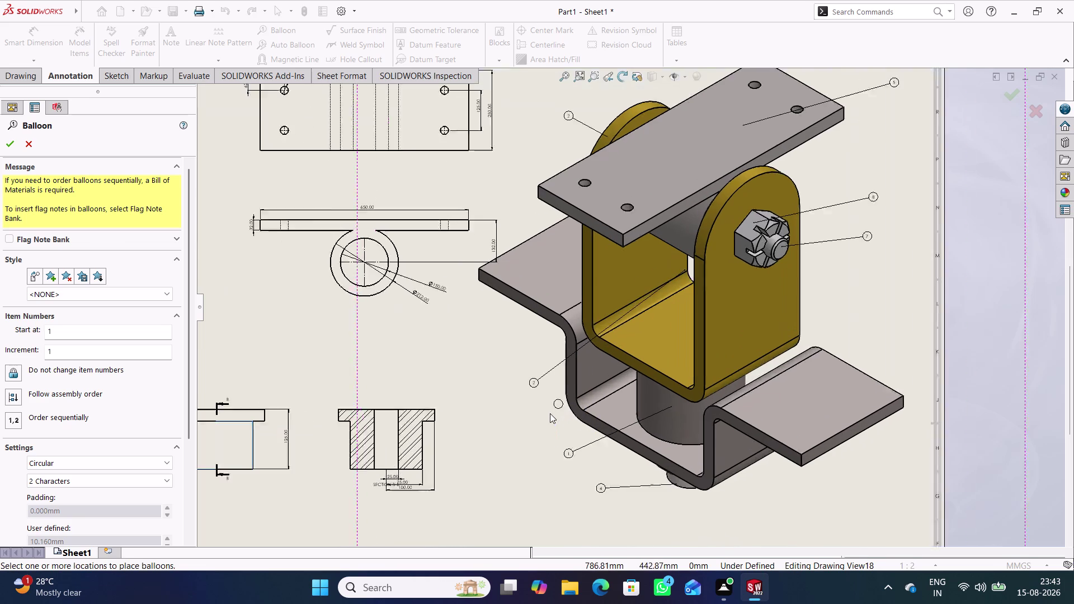
scroll(down, 3)
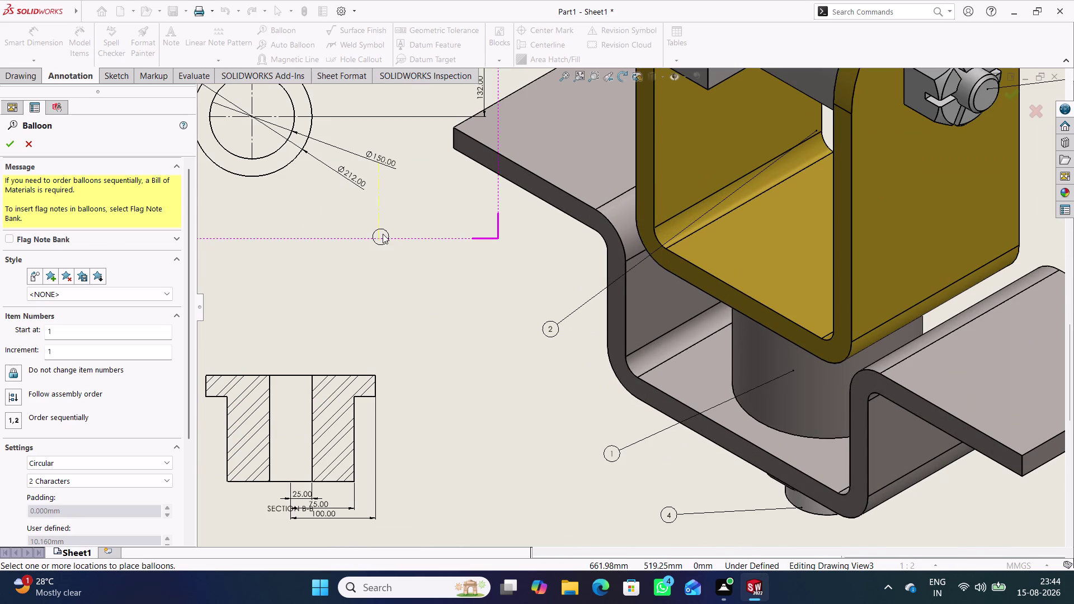
click(9, 149)
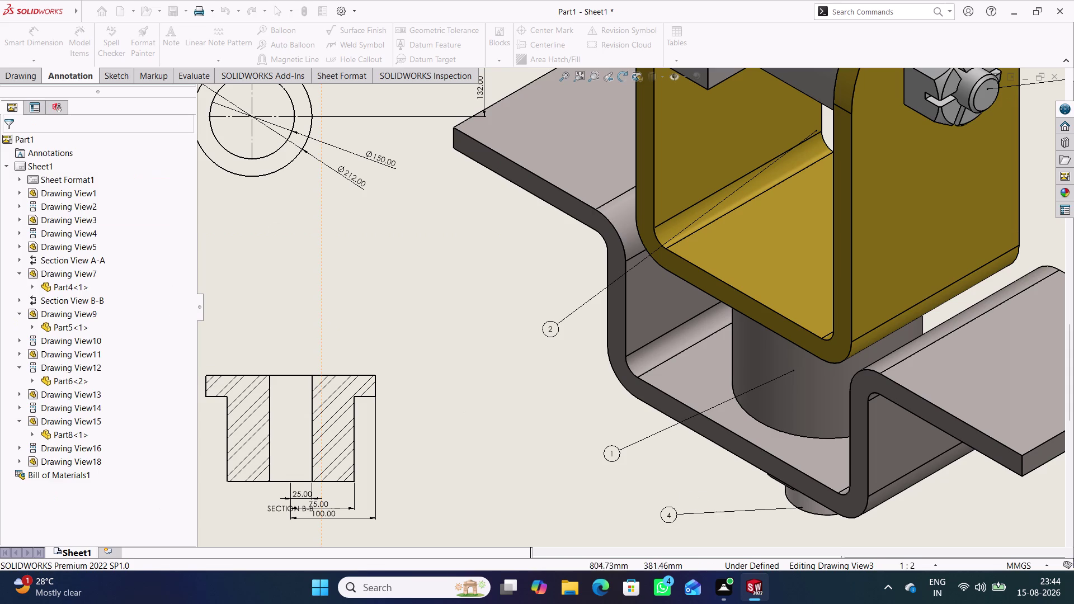
right_click(551, 333)
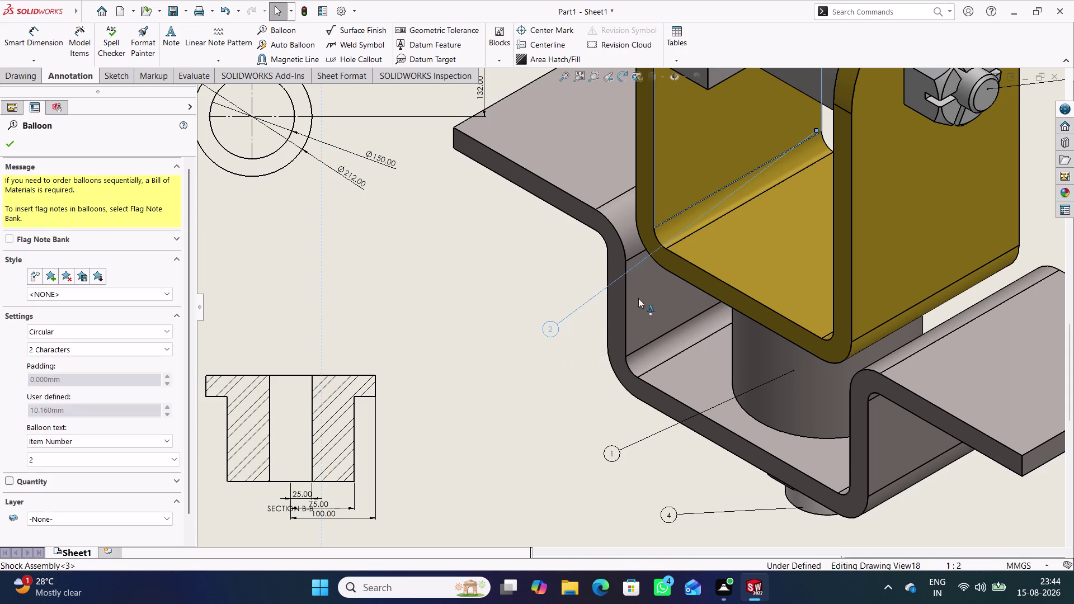
Select the isometric assembly view, Drawing View18, and launch Auto Balloon.
click(613, 307)
scroll(up, 3)
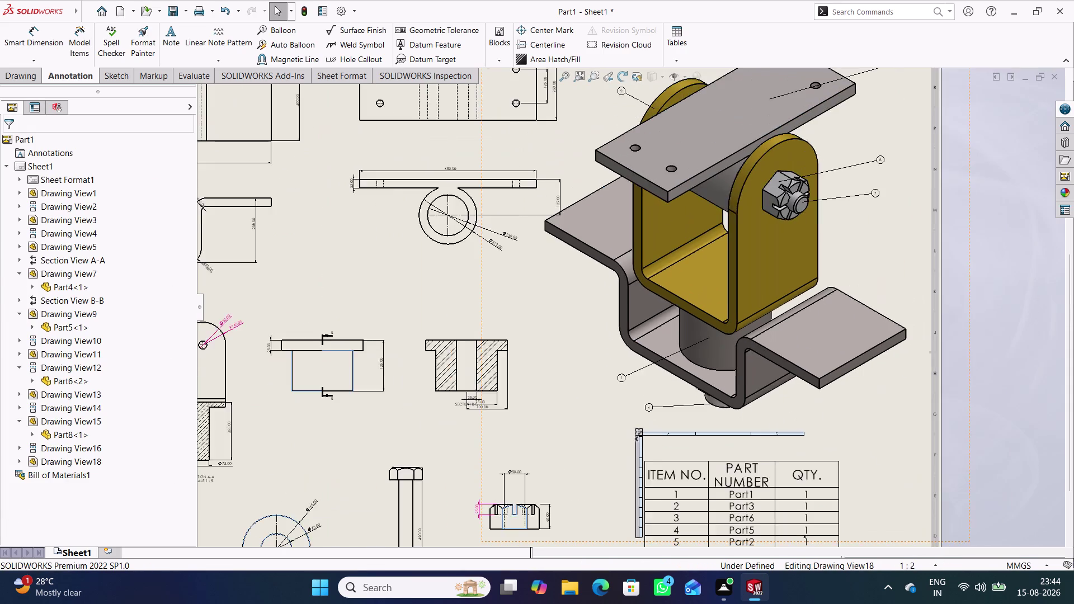
scroll(down, 3)
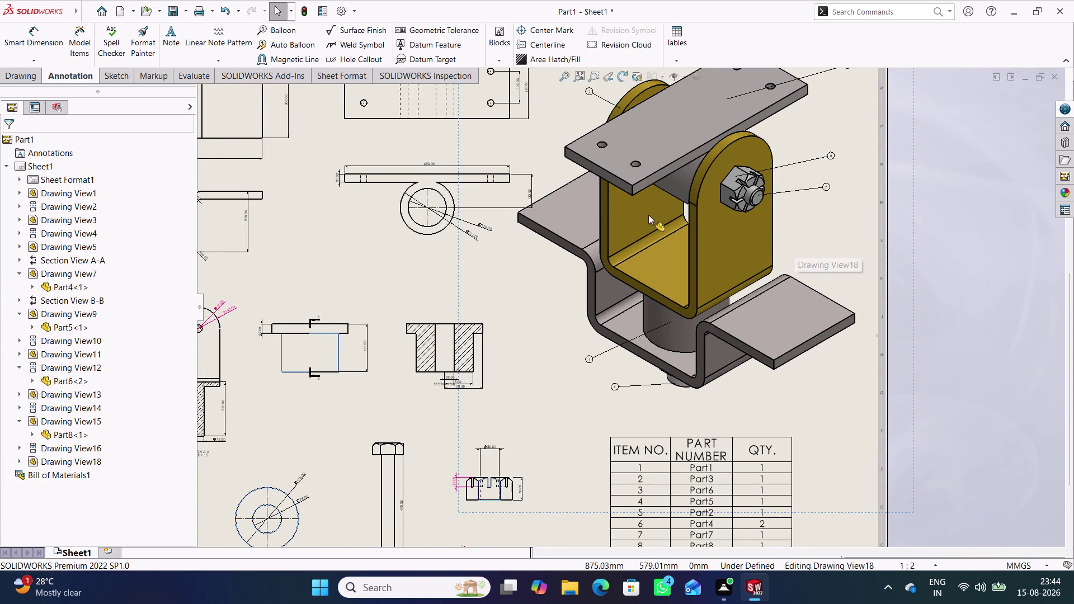
scroll(up, 3)
scroll(down, 3)
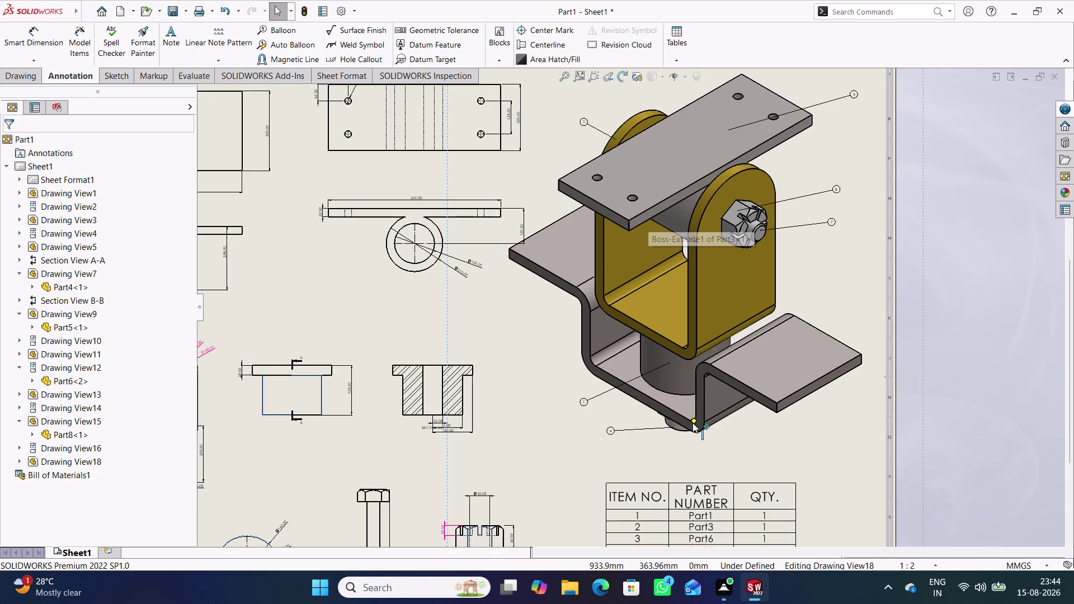
drag(687, 423, 774, 397)
click(781, 446)
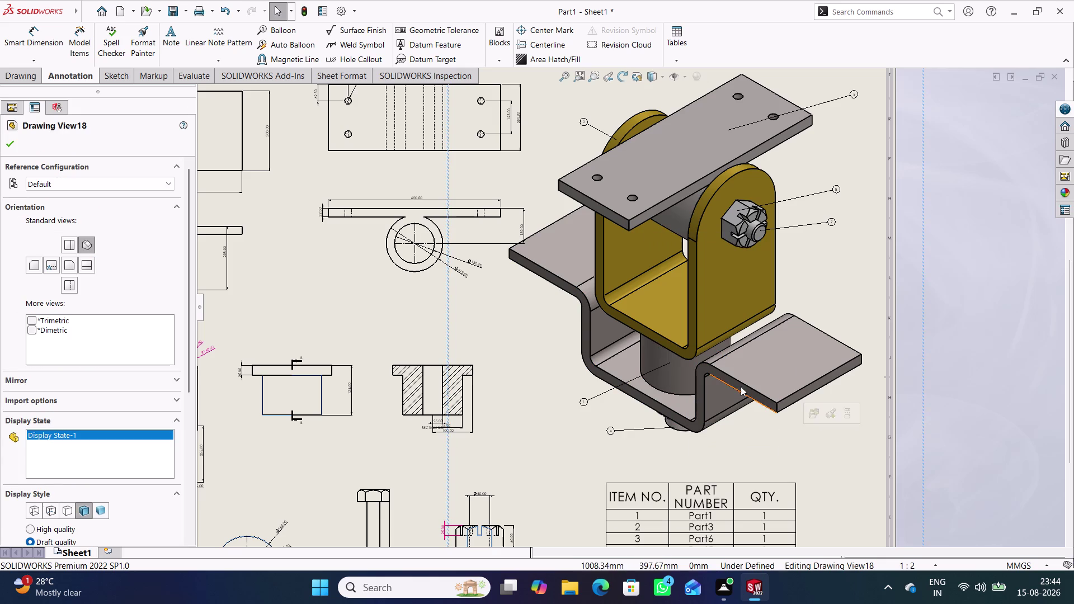
drag(739, 386, 796, 374)
click(822, 449)
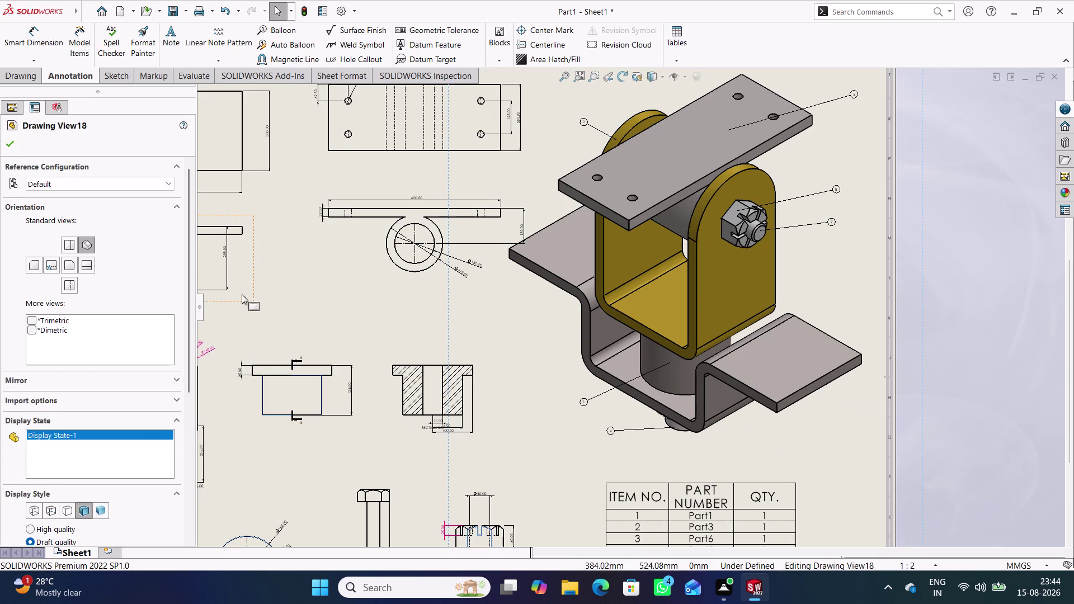
click(2, 138)
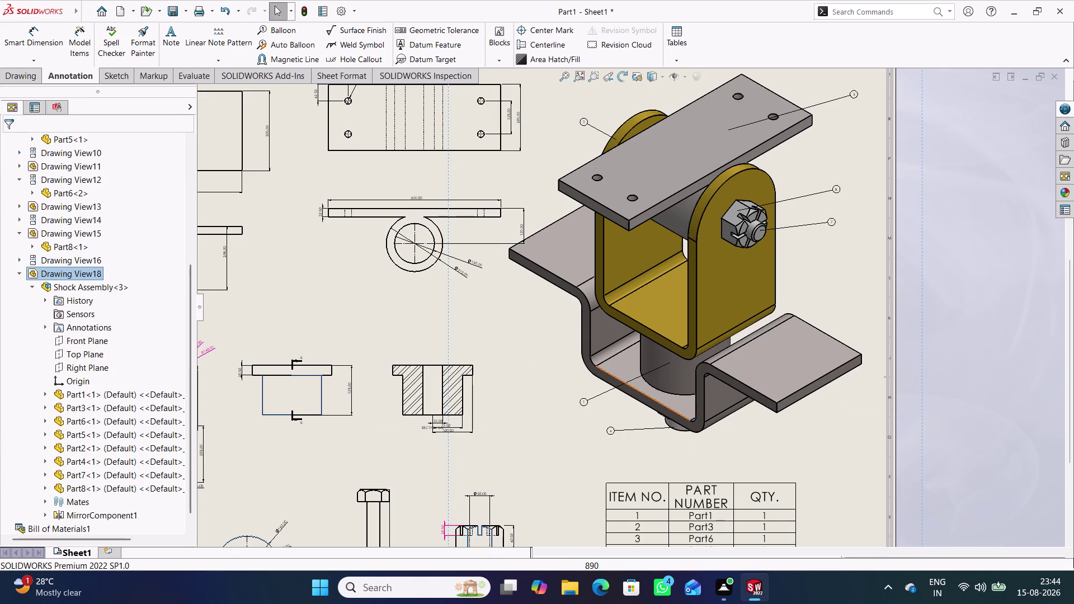
click(842, 464)
double_click(832, 435)
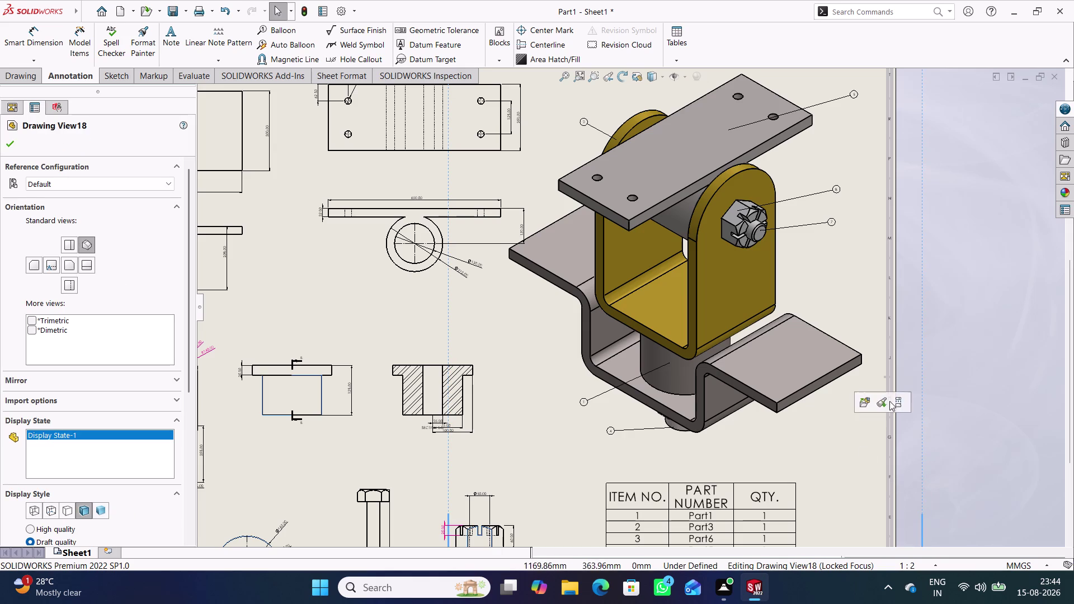
click(880, 309)
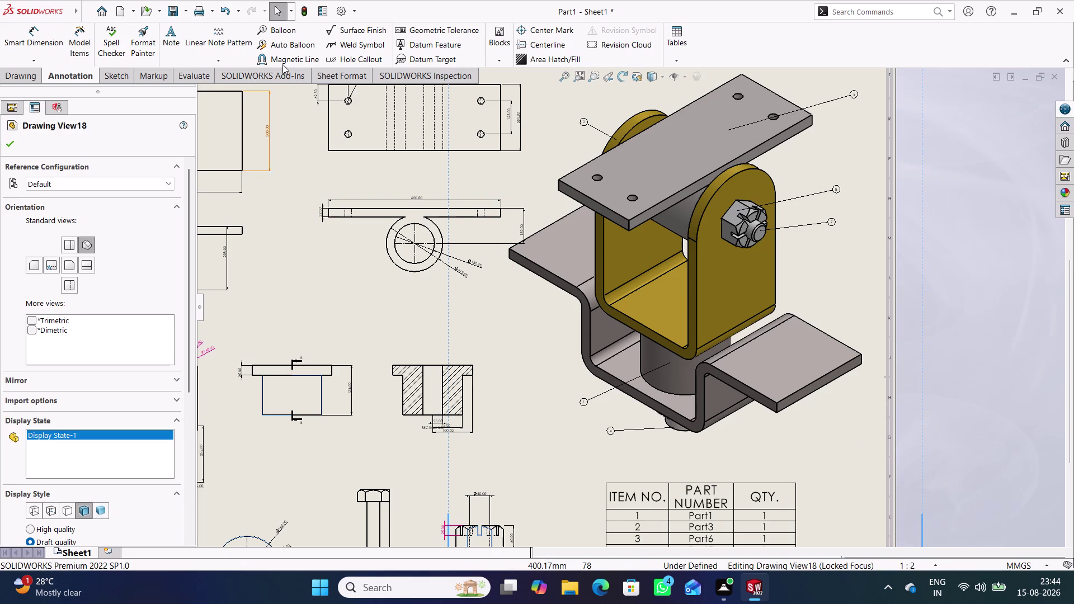
click(282, 44)
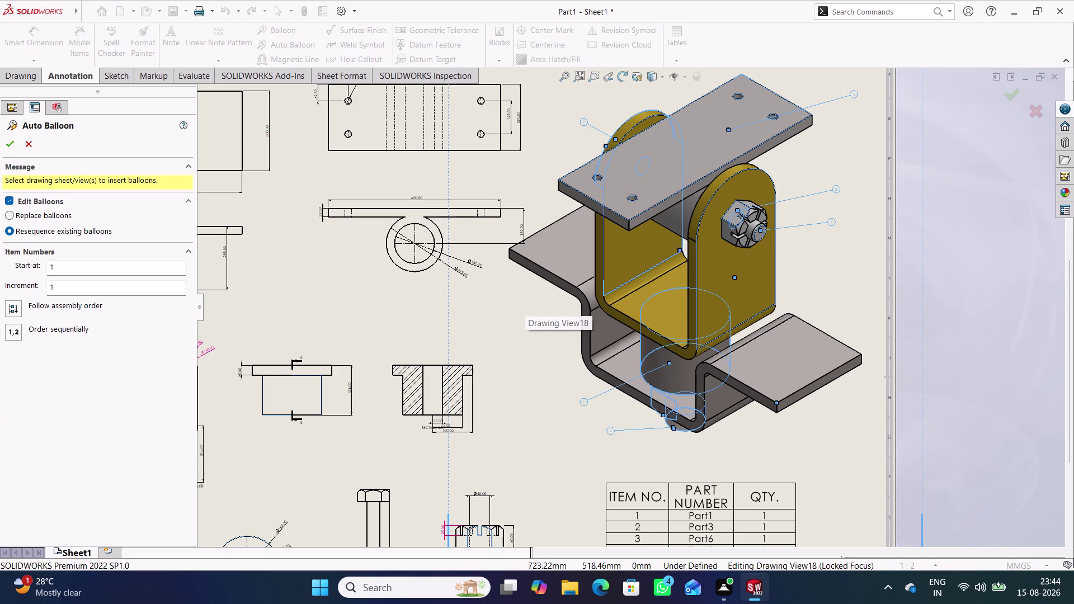
click(16, 143)
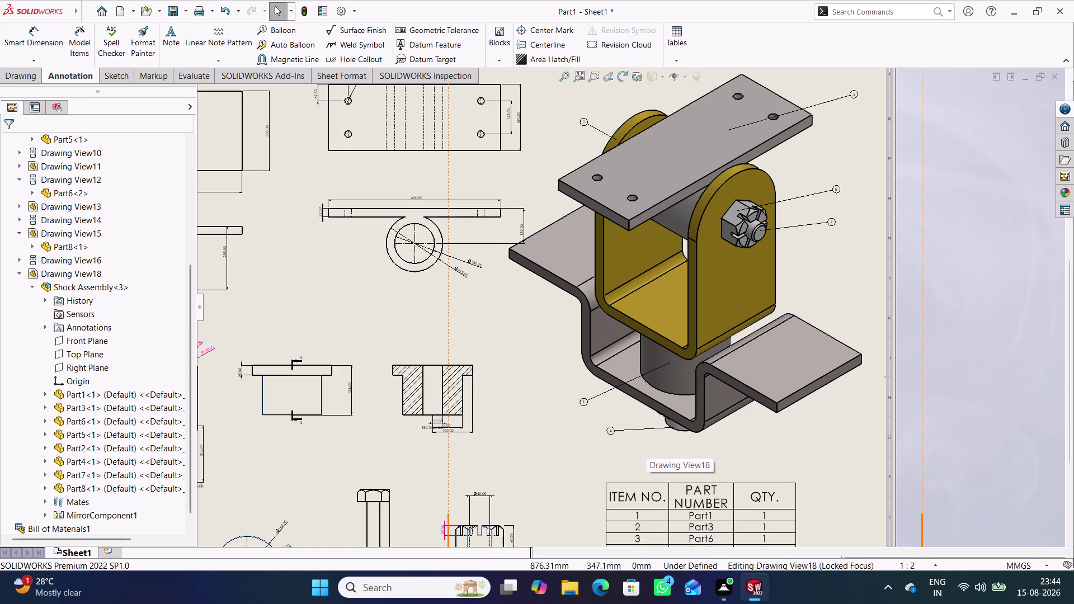
scroll(up, 3)
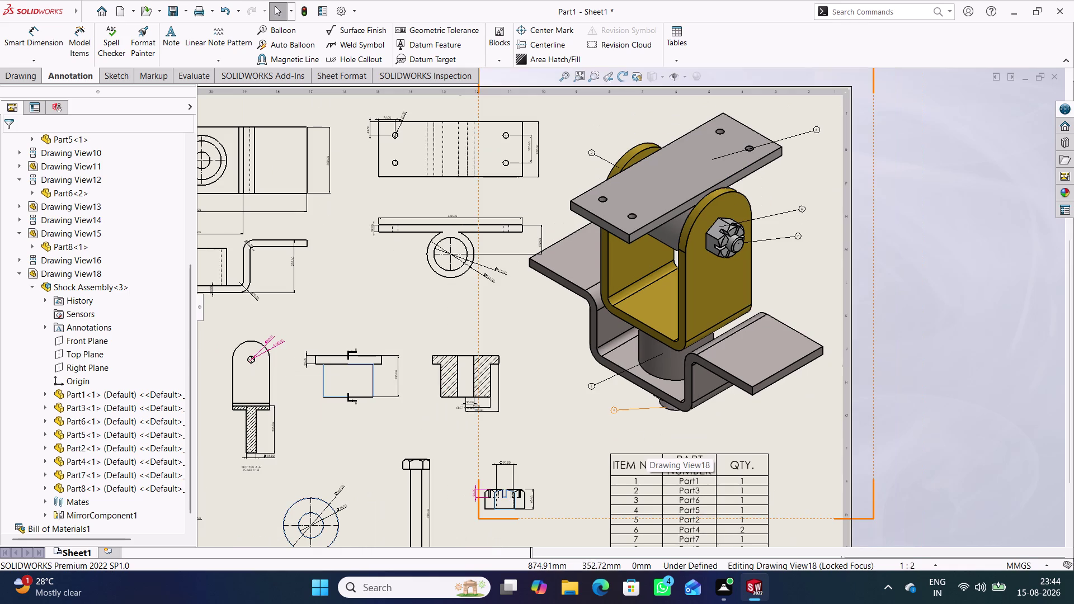
scroll(down, 3)
scroll(down, 3)
scroll(down, 3)
scroll(up, 3)
scroll(up, 3)
scroll(down, 3)
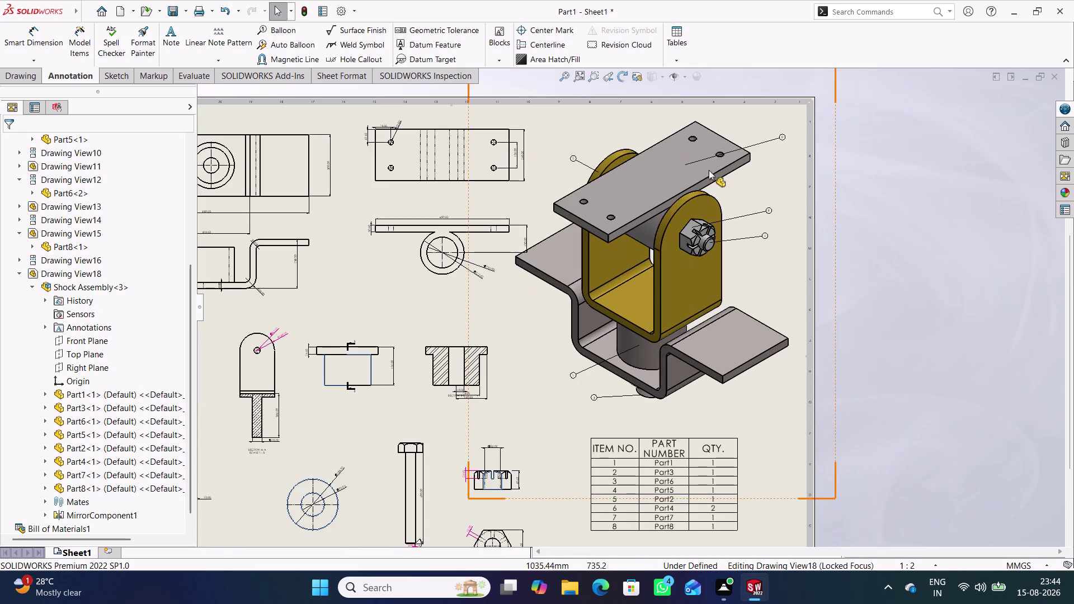
scroll(down, 3)
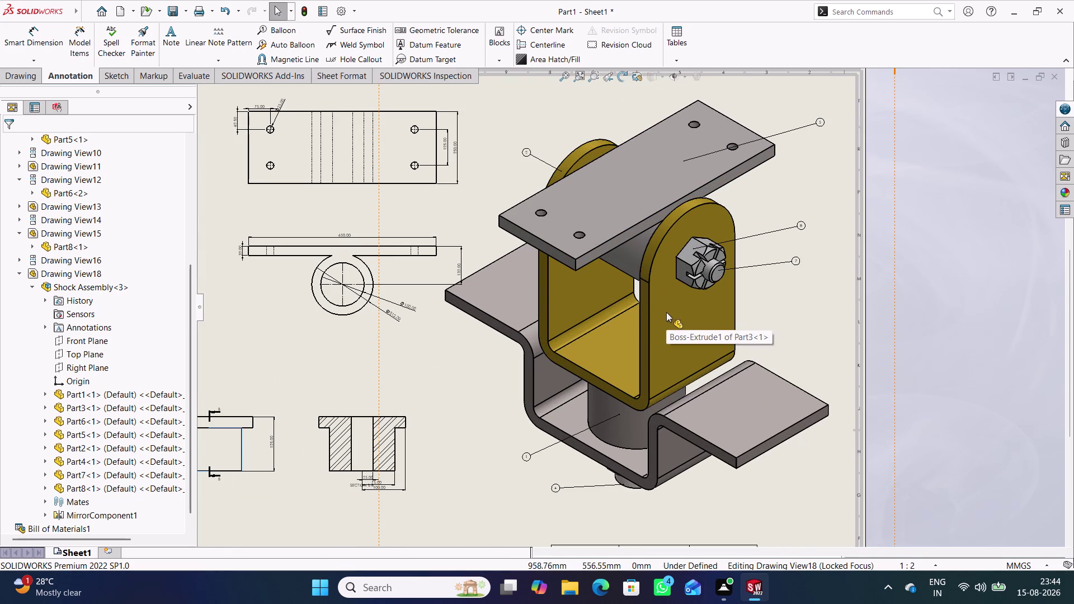
scroll(down, 3)
scroll(up, 3)
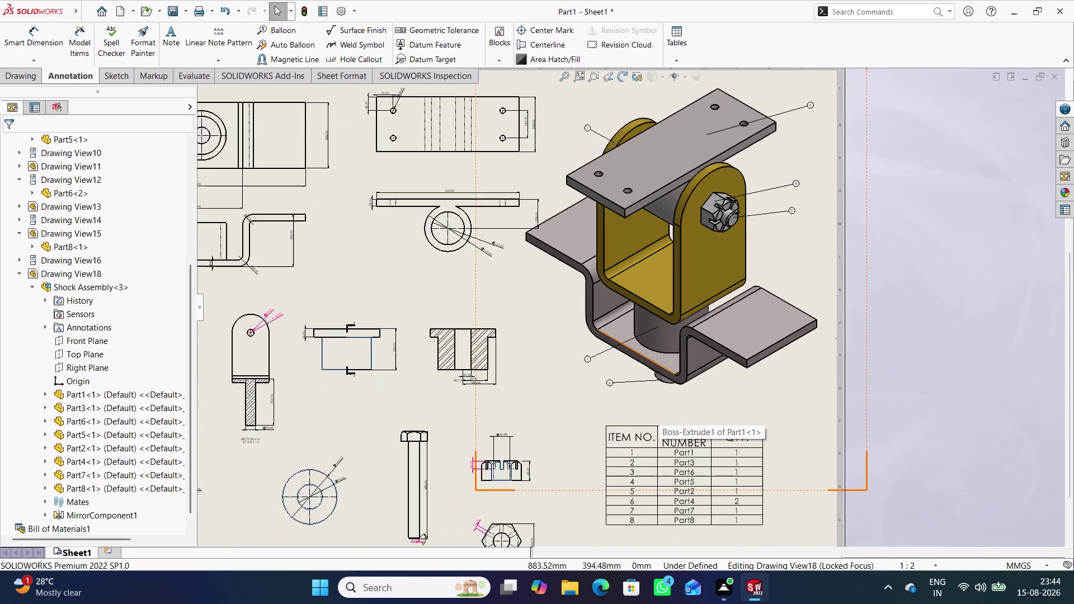
scroll(up, 3)
scroll(down, 3)
scroll(down, 3)
scroll(down, 3)
scroll(up, 3)
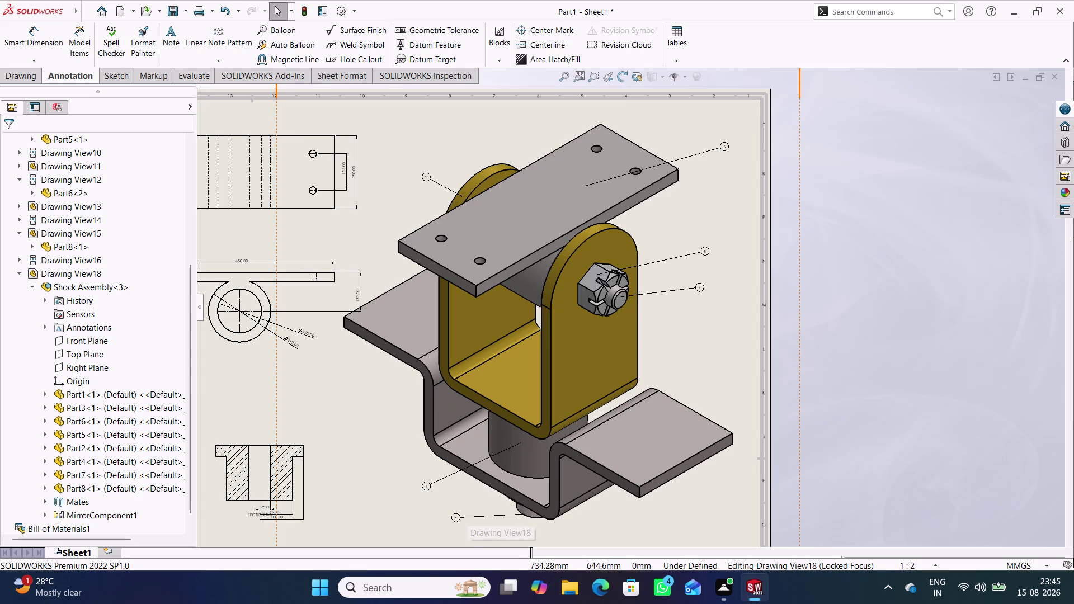
click(292, 49)
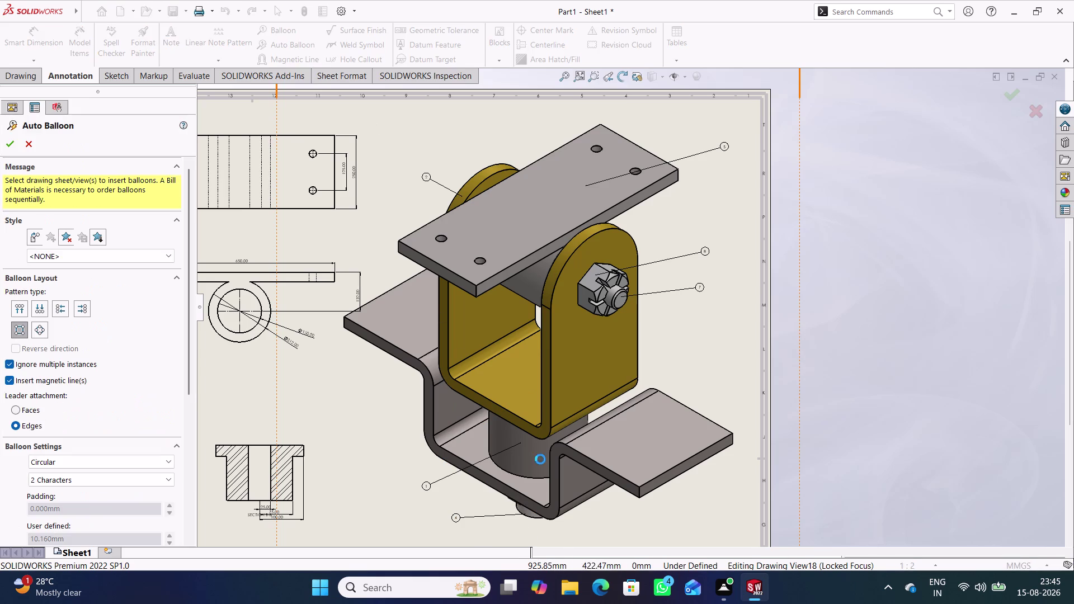
Auto-balloon Drawing View18 with Replace balloons checked and accept.
scroll(up, 3)
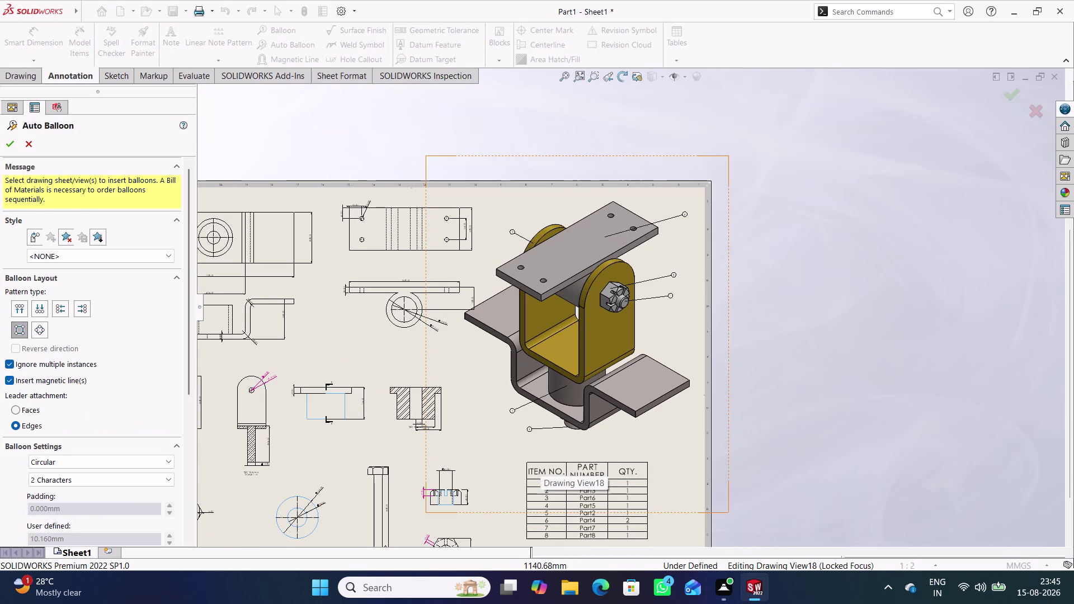
double_click(687, 457)
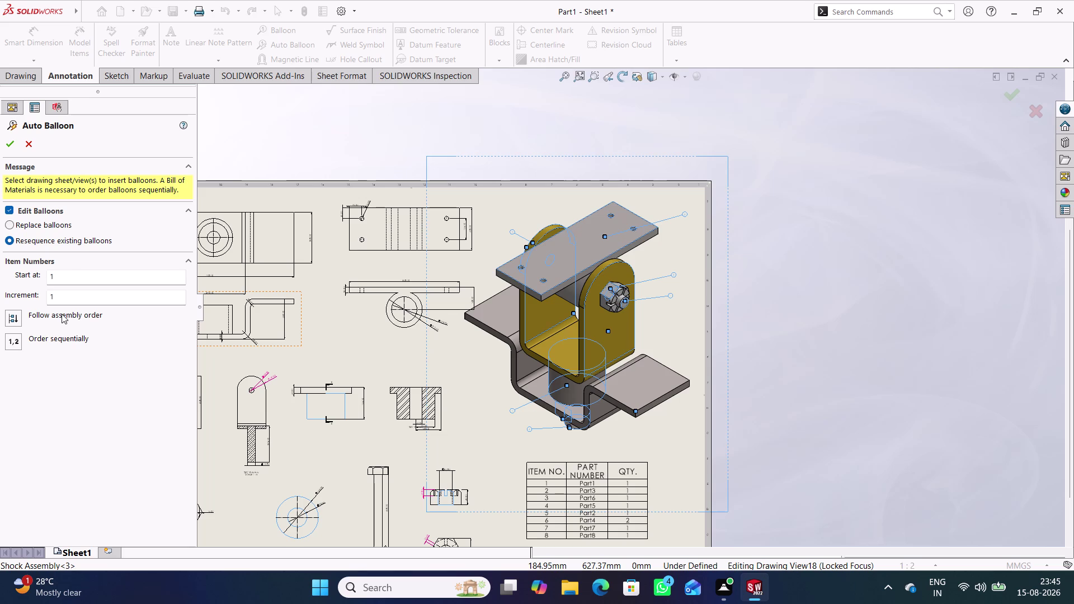
click(63, 339)
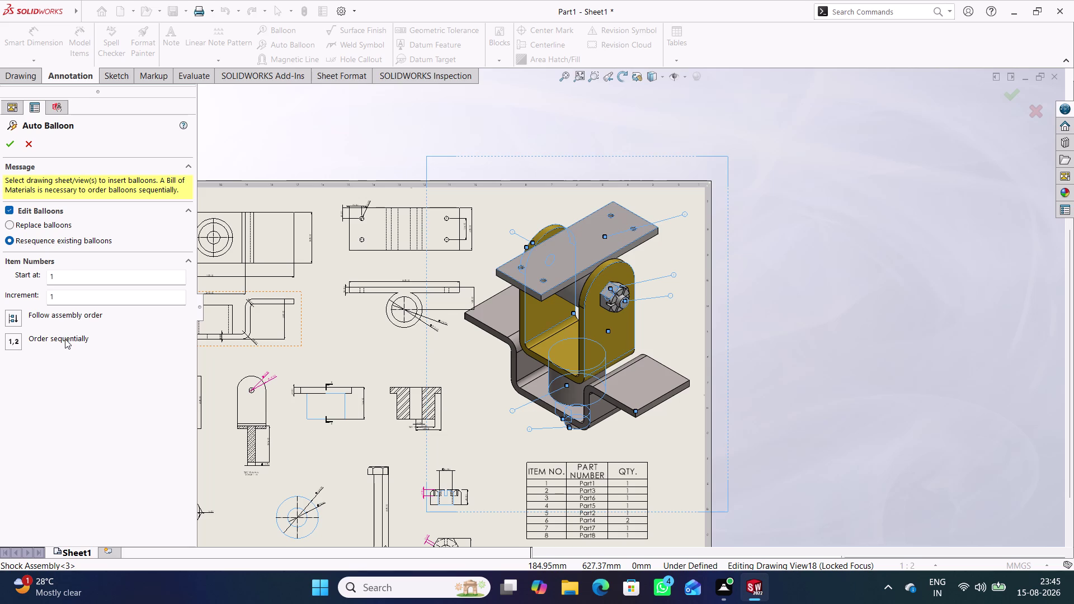
click(65, 339)
double_click(68, 321)
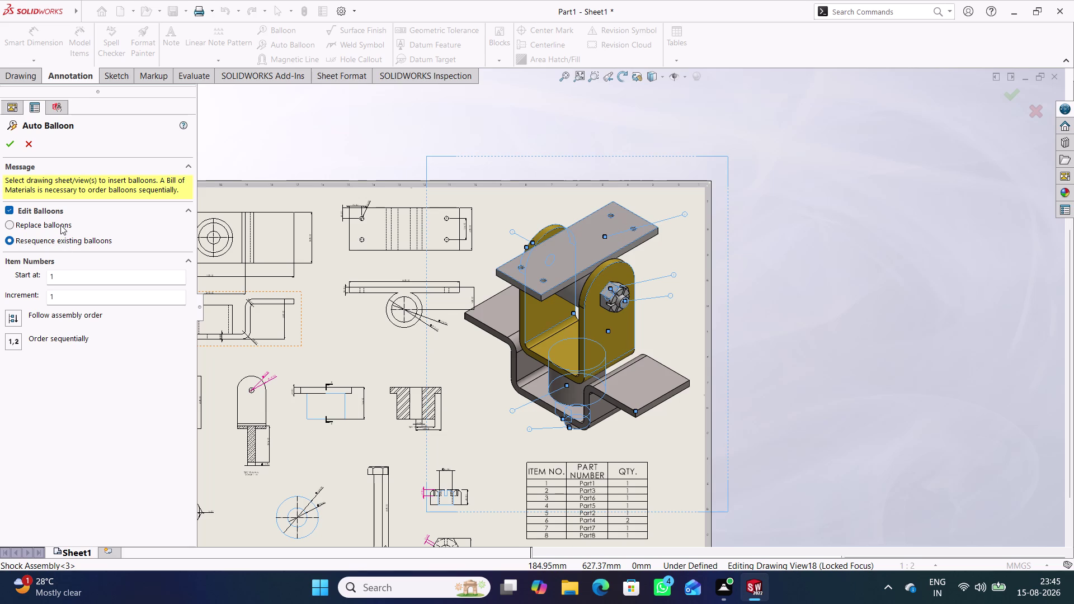
click(61, 225)
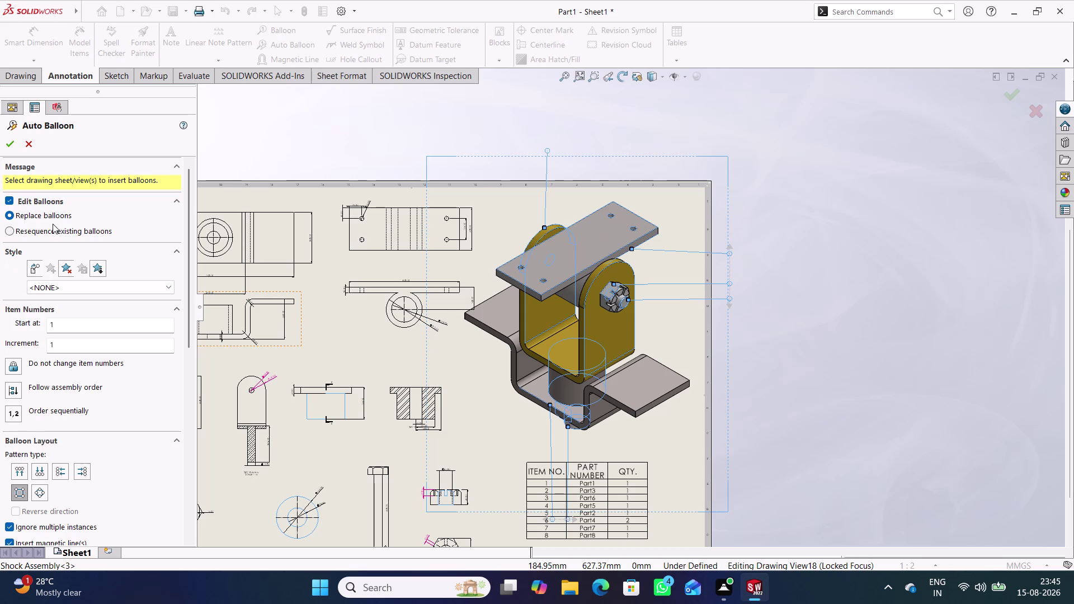
click(9, 142)
click(506, 391)
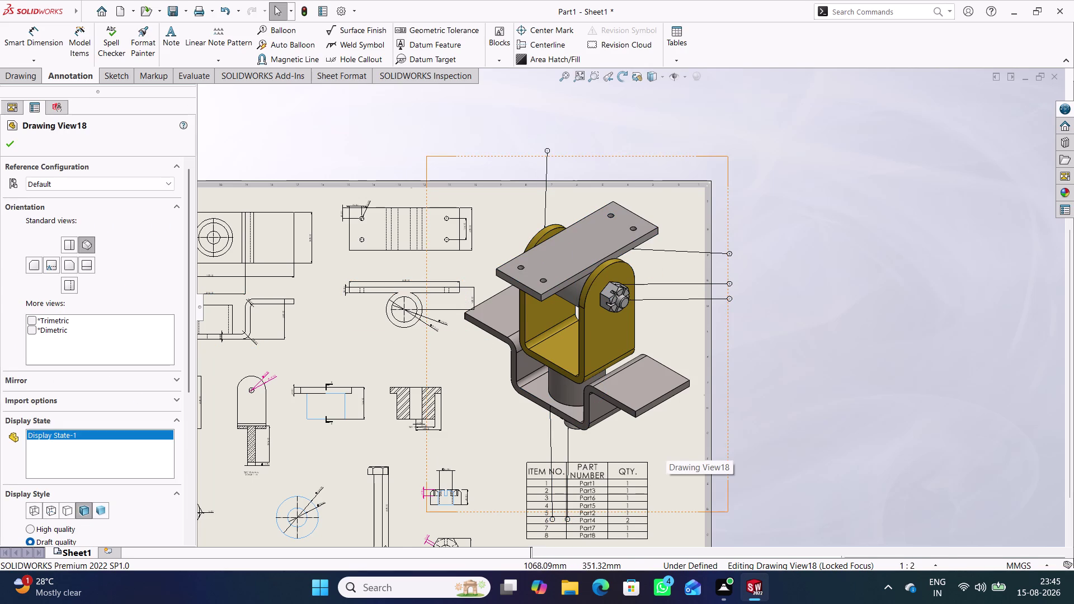
Drag one balloon off the parts table to sit just below its part.
scroll(down, 3)
scroll(up, 3)
scroll(down, 3)
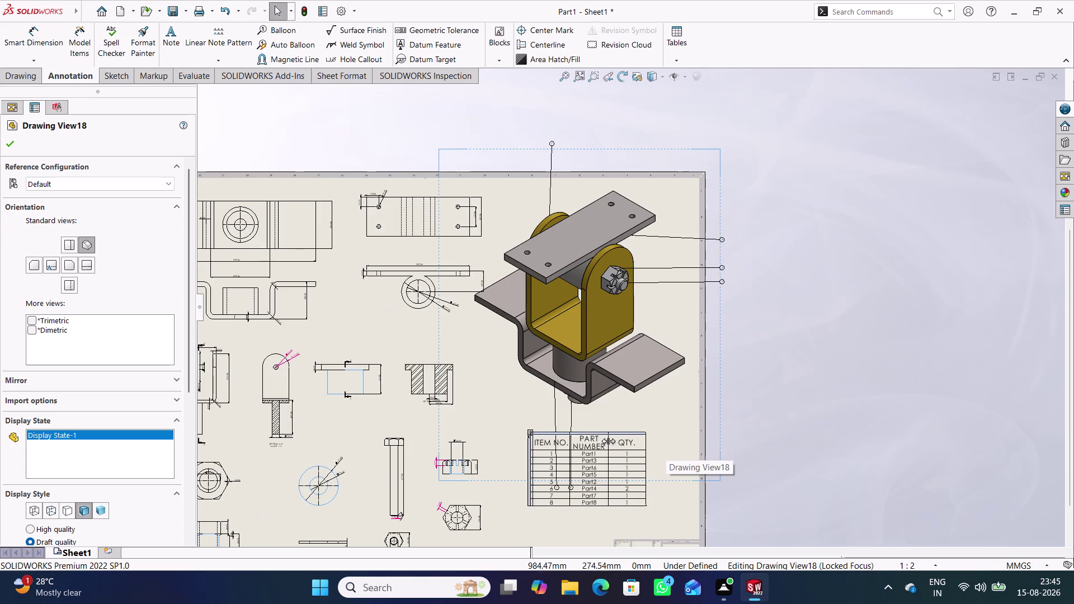
scroll(down, 3)
drag(554, 484, 546, 391)
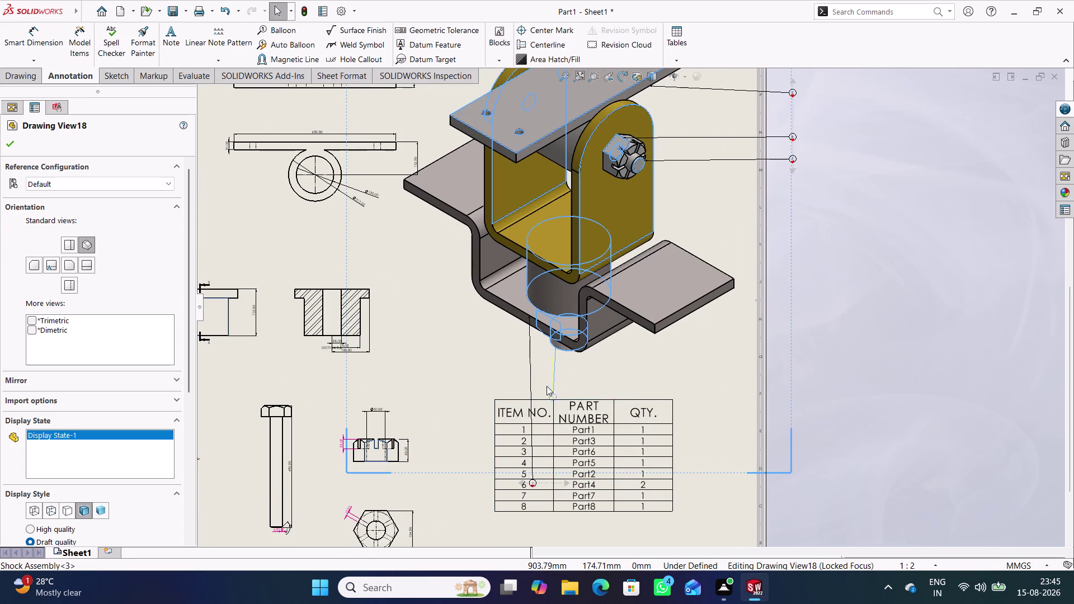
drag(546, 392, 552, 370)
click(651, 362)
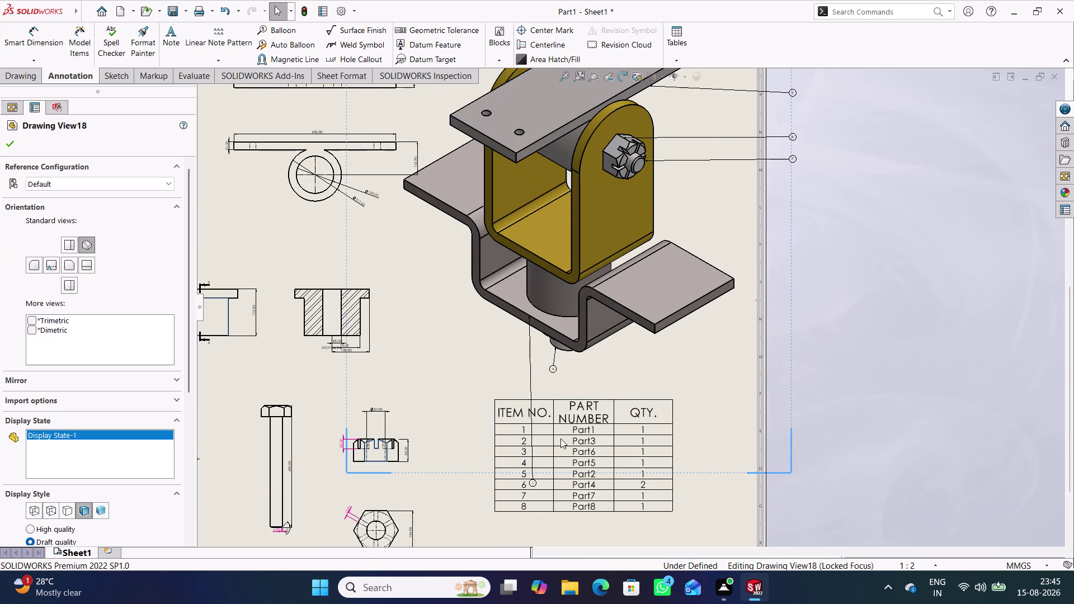
Drag the second balloon off the parts table to below its part, then clear the selection.
drag(533, 485, 526, 372)
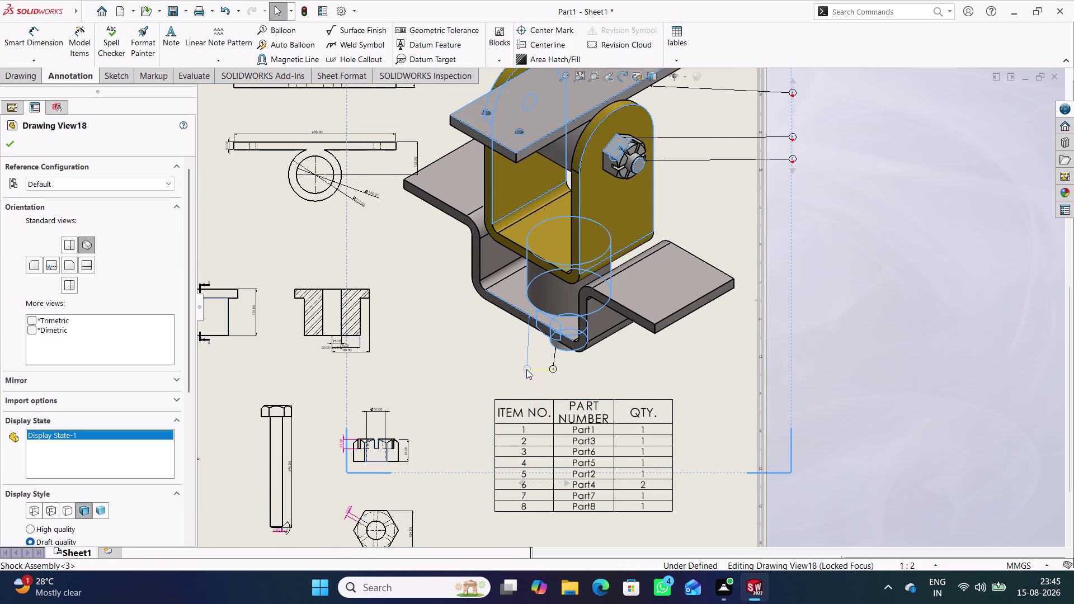
drag(526, 373, 525, 362)
click(484, 359)
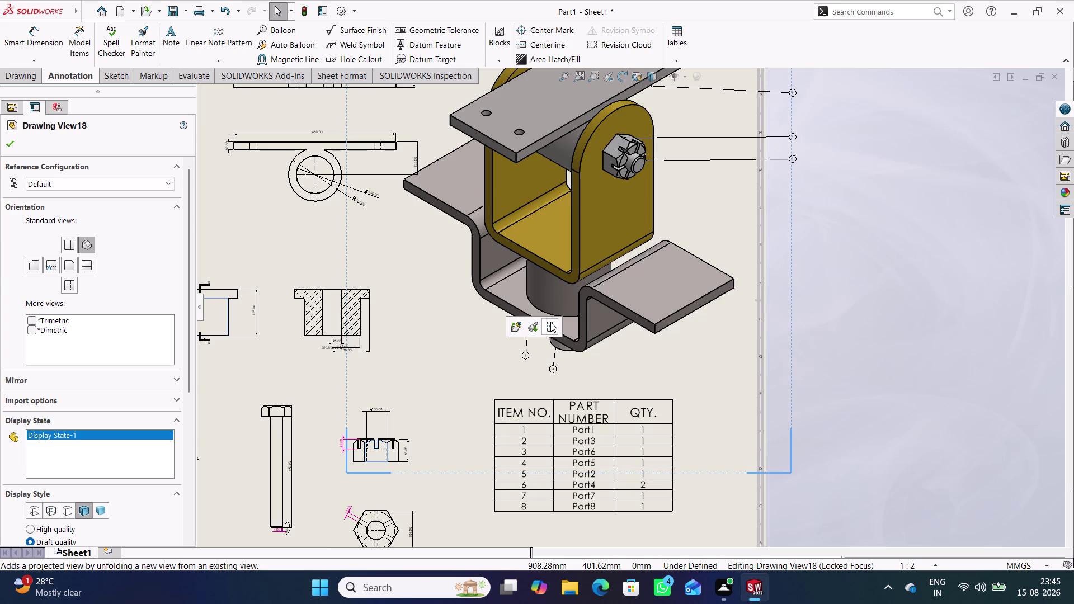
scroll(down, 3)
scroll(down, 3)
scroll(down, 3)
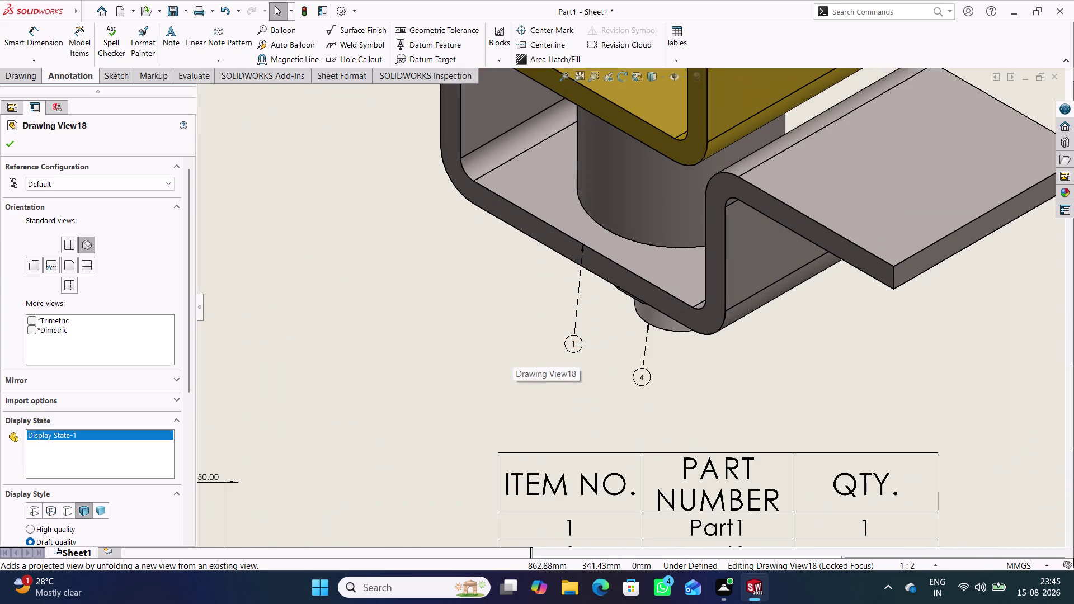
scroll(up, 3)
click(7, 144)
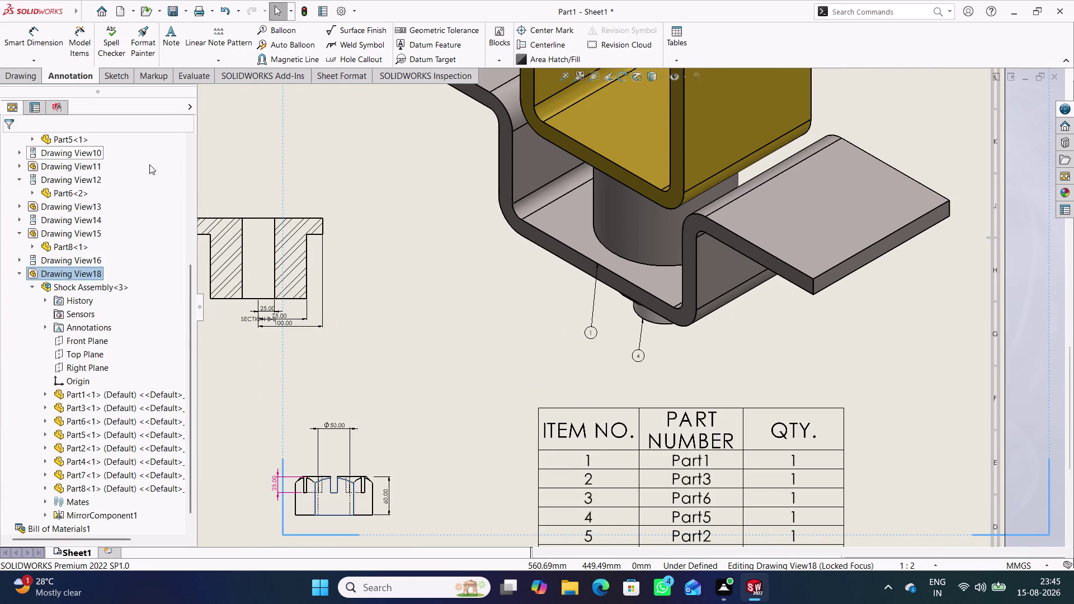
scroll(down, 3)
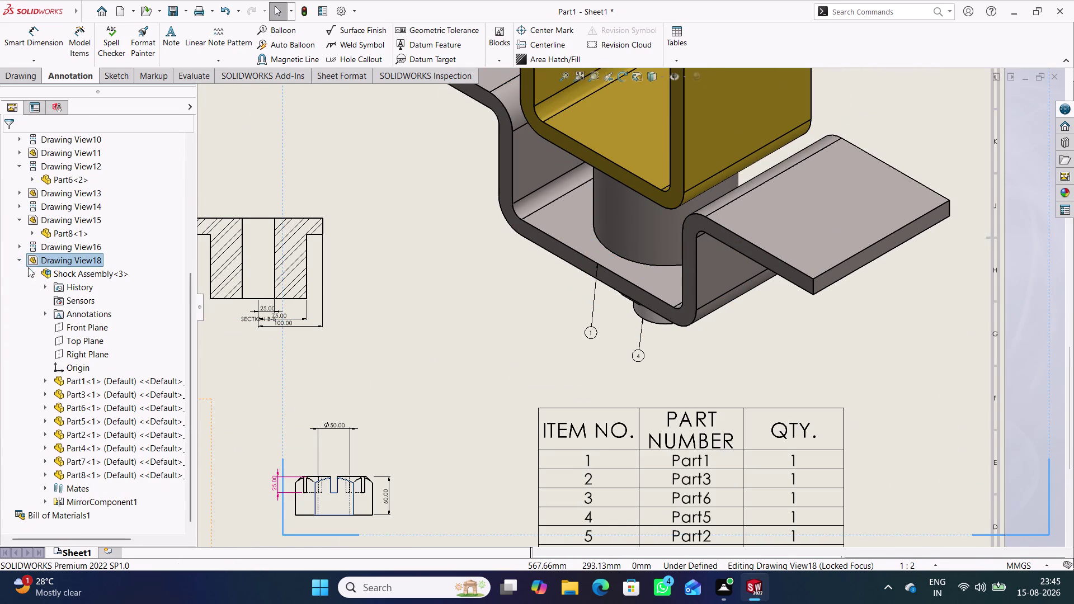
click(21, 258)
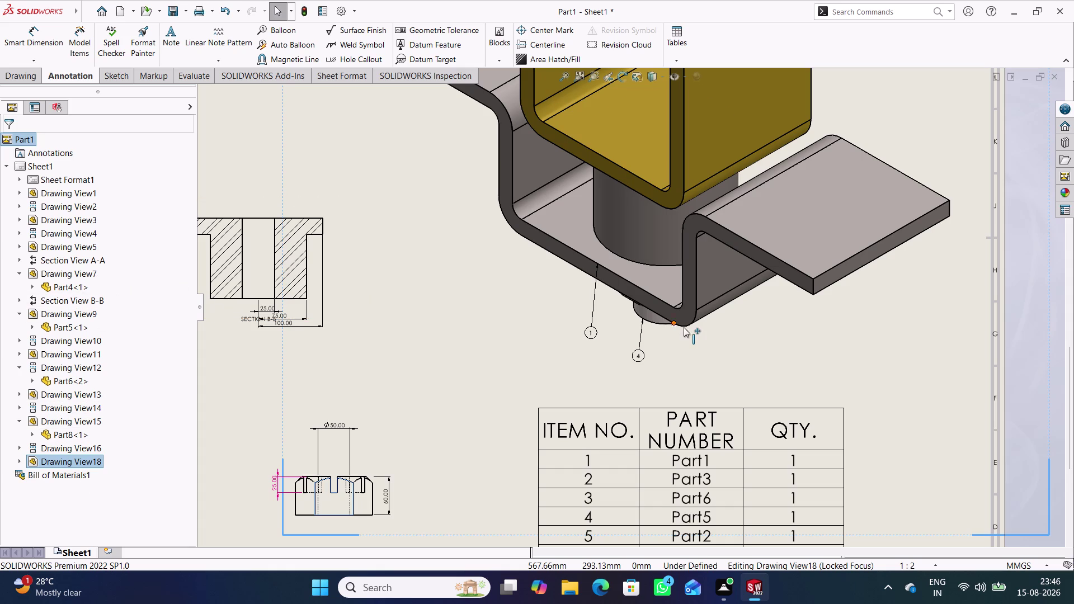
Hide the item 4 and item 1 balloons in the isometric view.
scroll(down, 3)
right_click(633, 356)
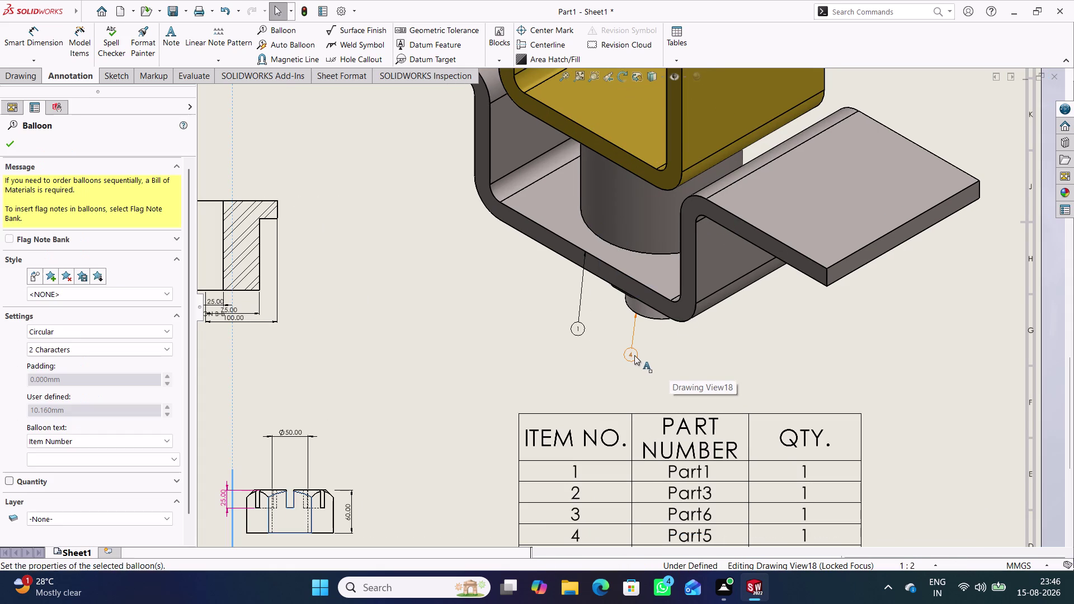
click(668, 334)
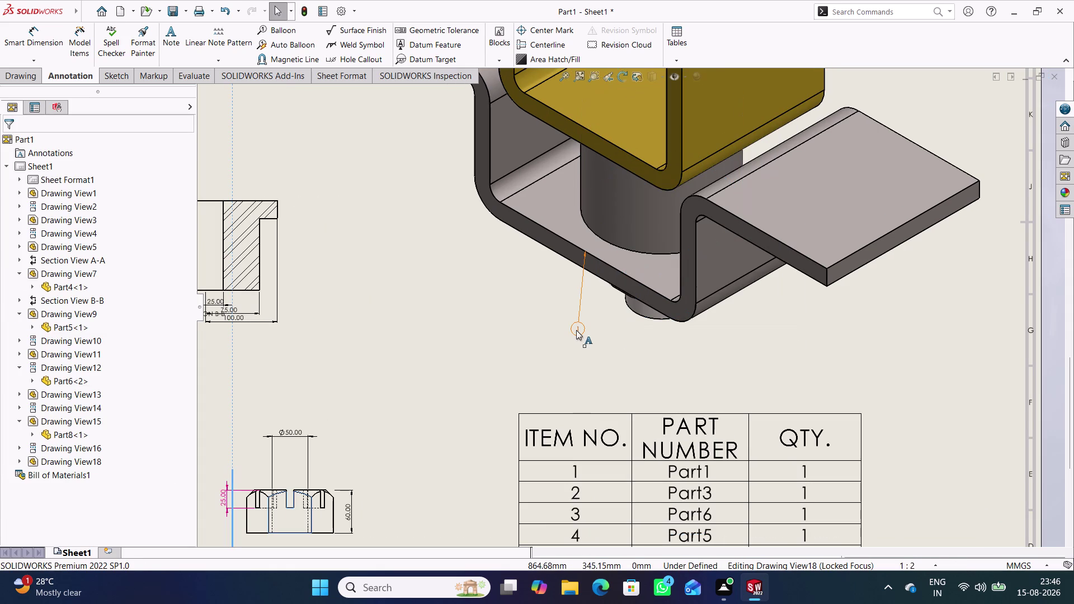
right_click(576, 330)
click(631, 311)
scroll(up, 3)
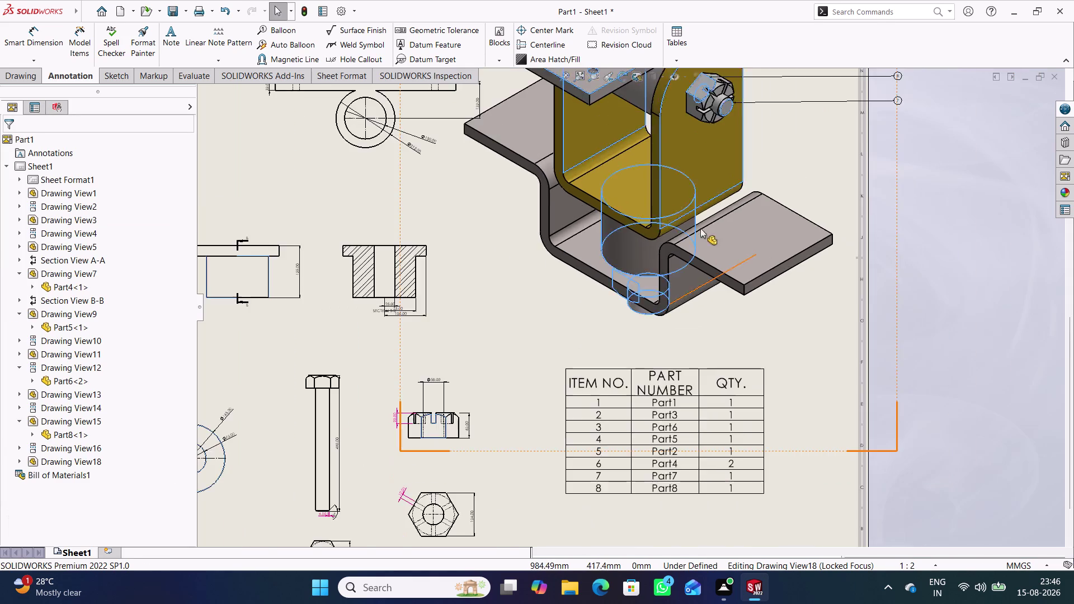
scroll(up, 3)
scroll(up, 3)
scroll(down, 3)
scroll(down, 3)
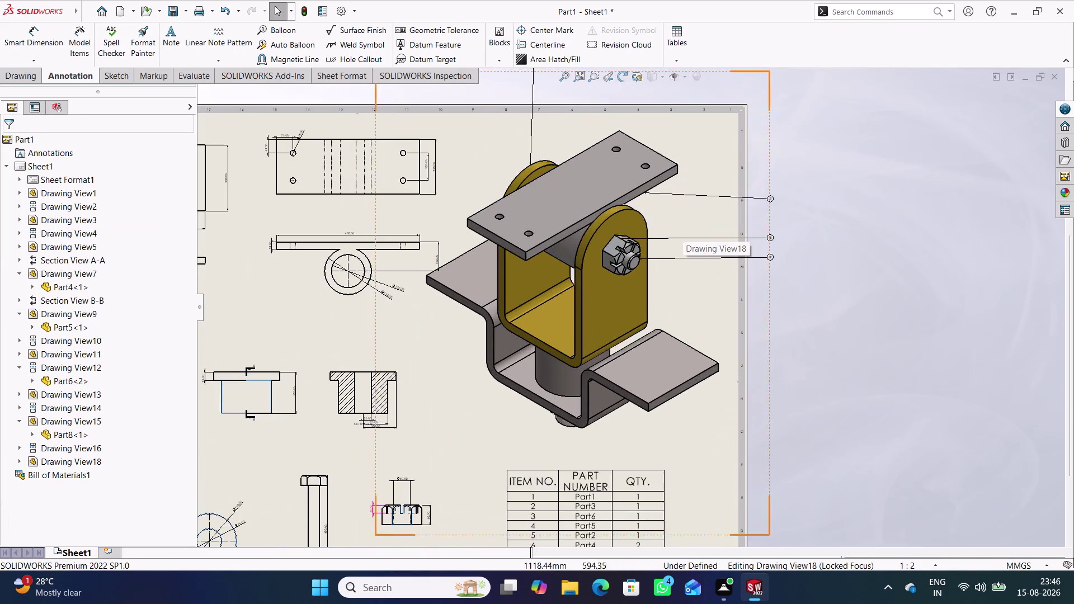
scroll(down, 3)
Hide the item 7, item 8 and remaining balloons.
right_click(776, 259)
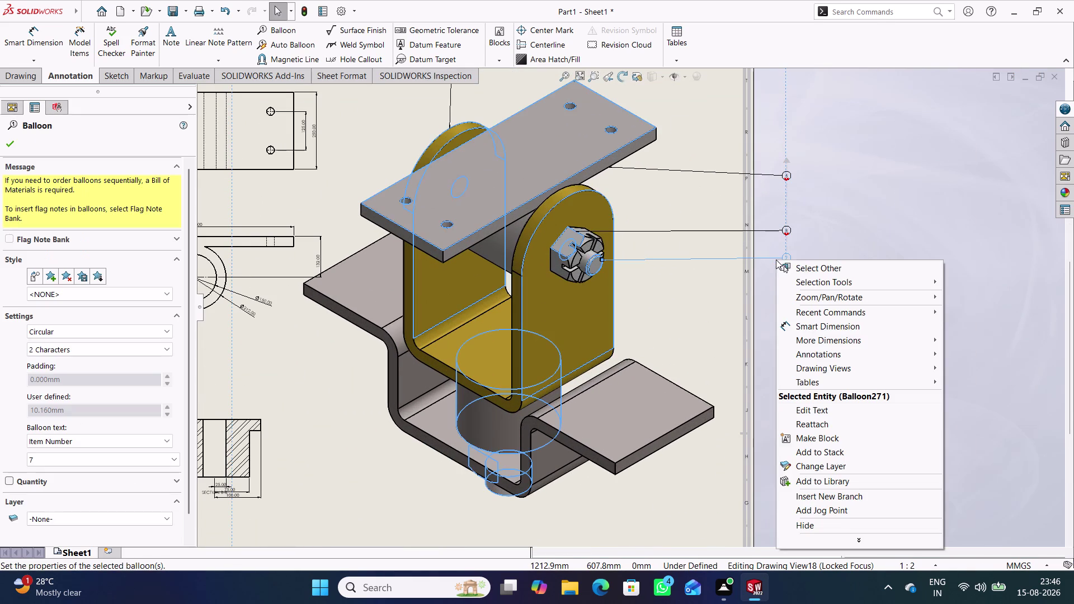
click(814, 527)
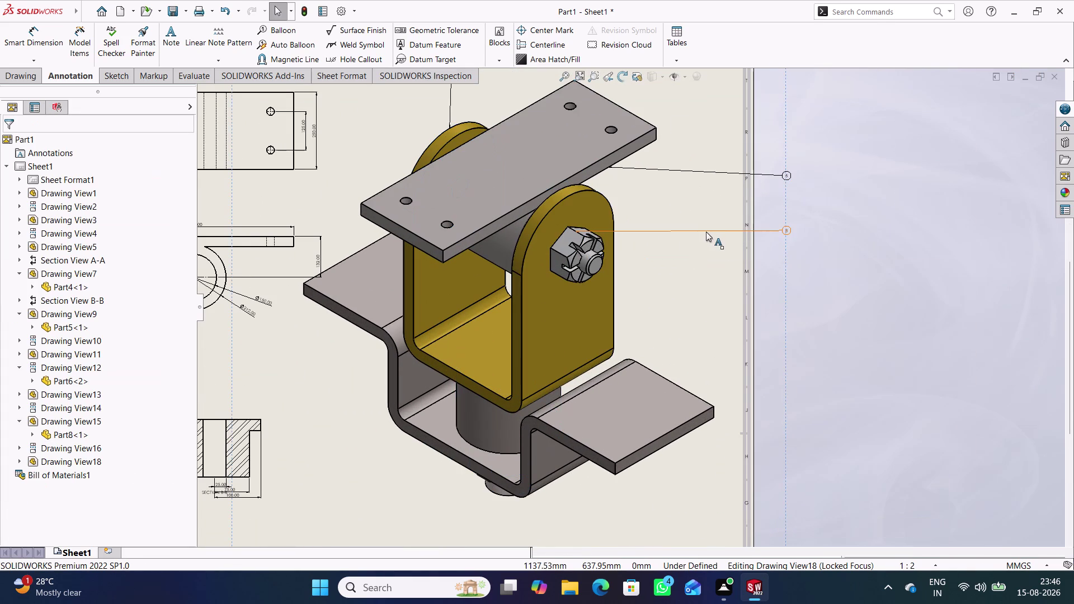
right_click(706, 232)
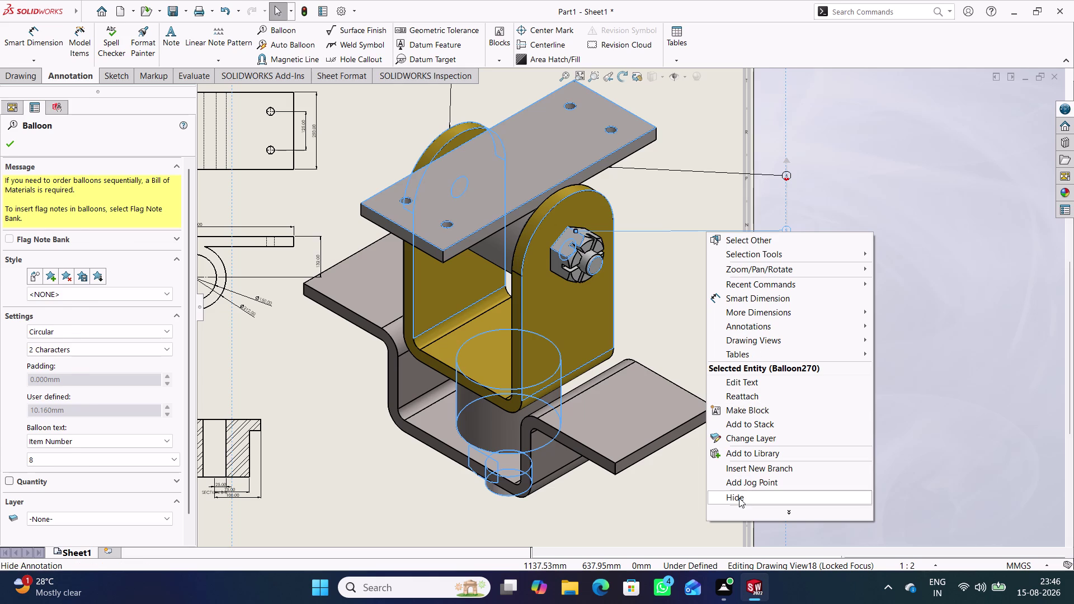
click(740, 498)
right_click(710, 174)
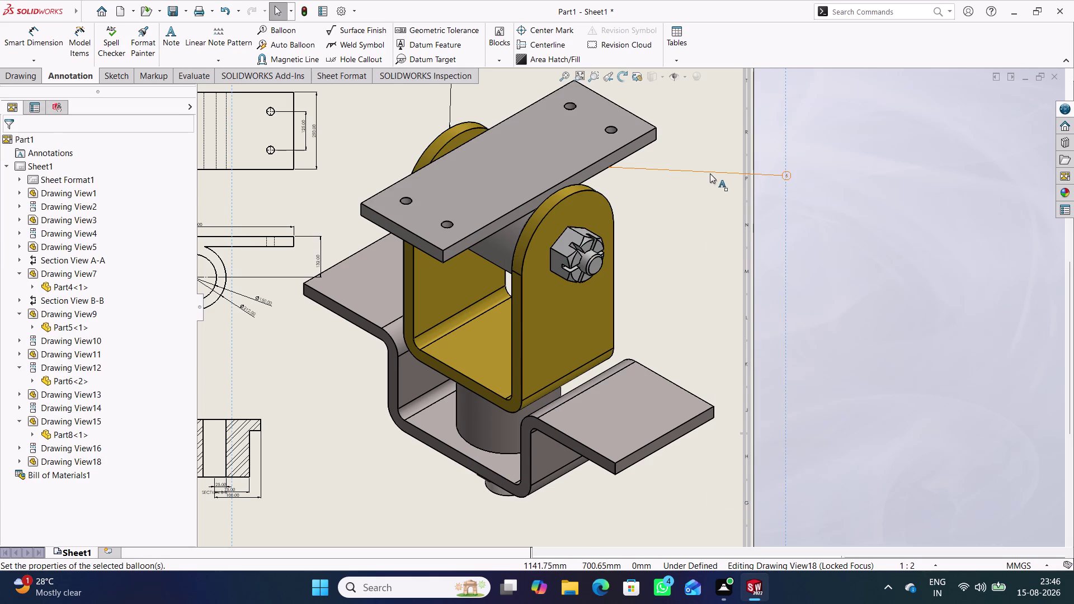
click(757, 441)
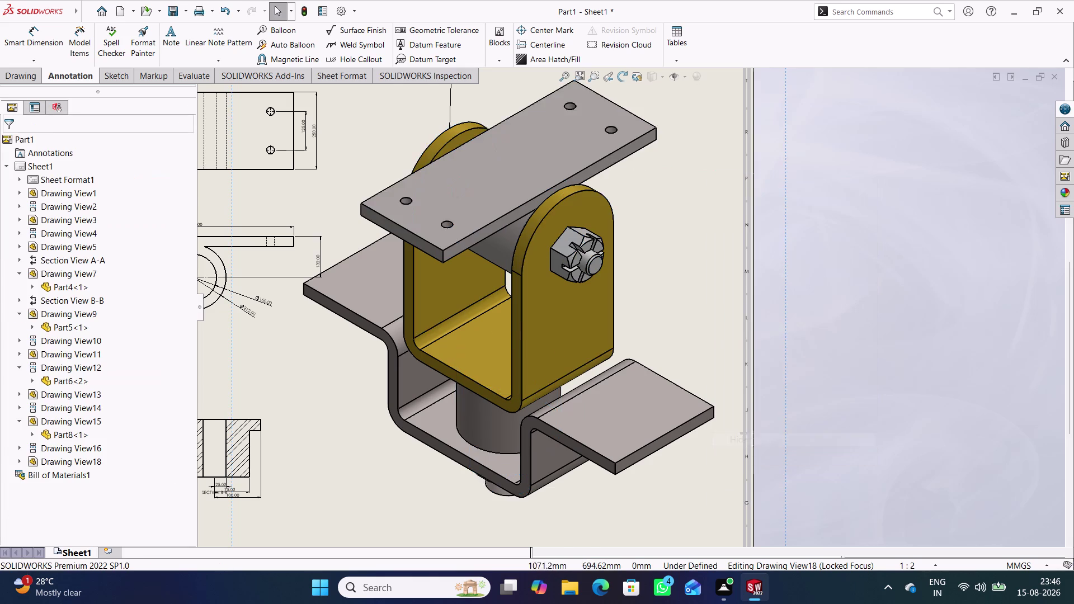
scroll(up, 3)
right_click(547, 166)
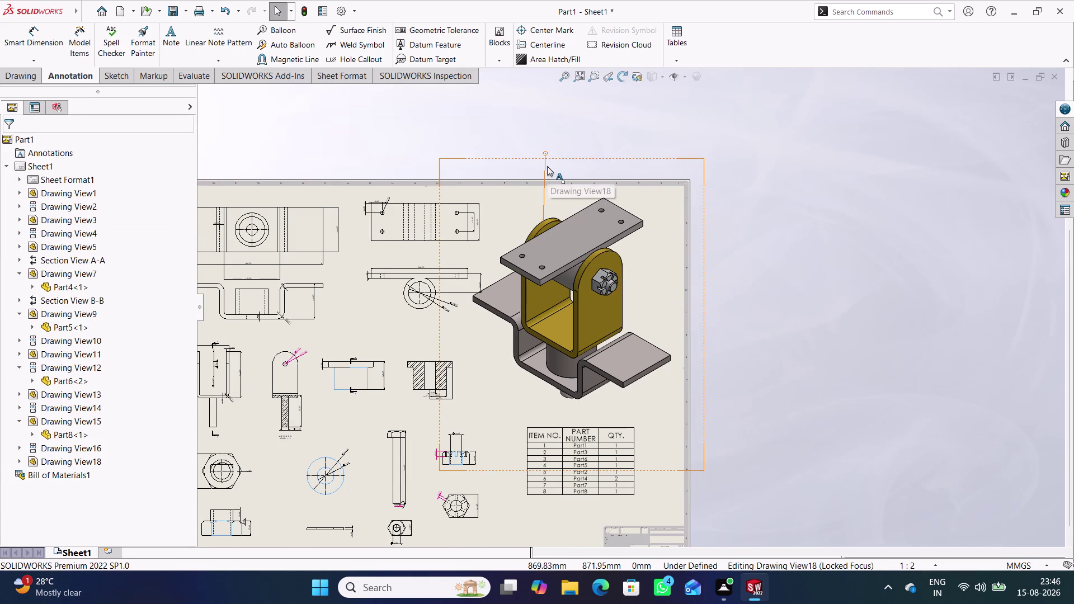
click(595, 433)
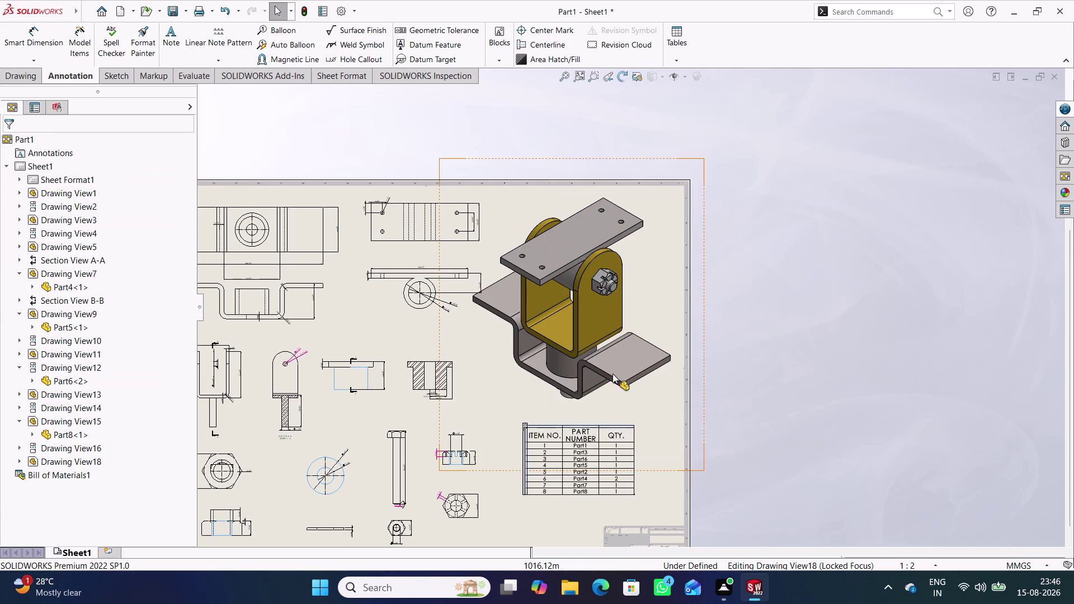
Select the isometric assembly view and start Auto Balloon.
click(296, 29)
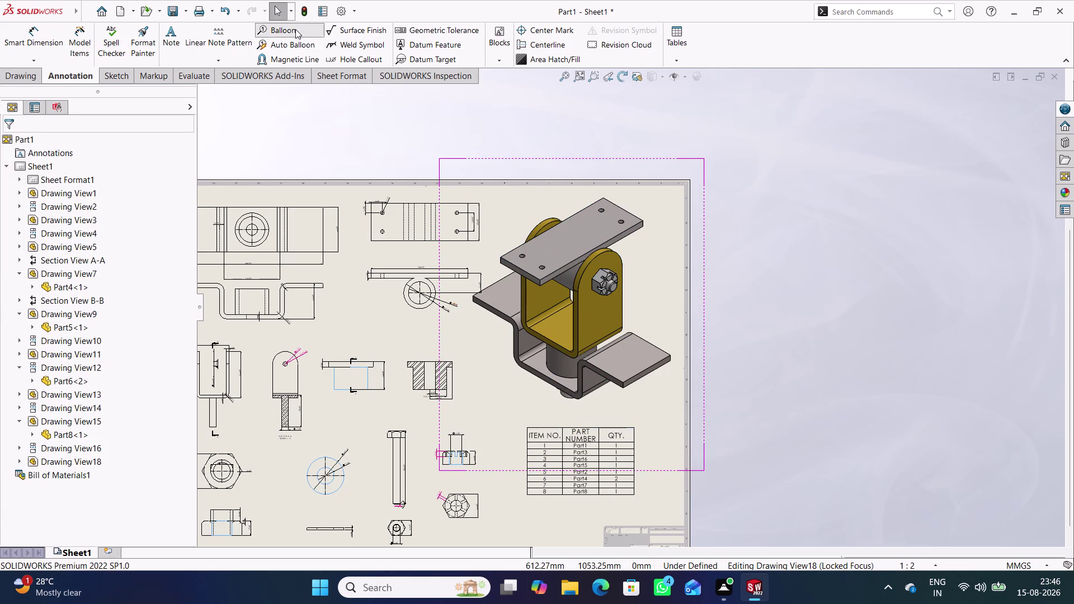
click(33, 142)
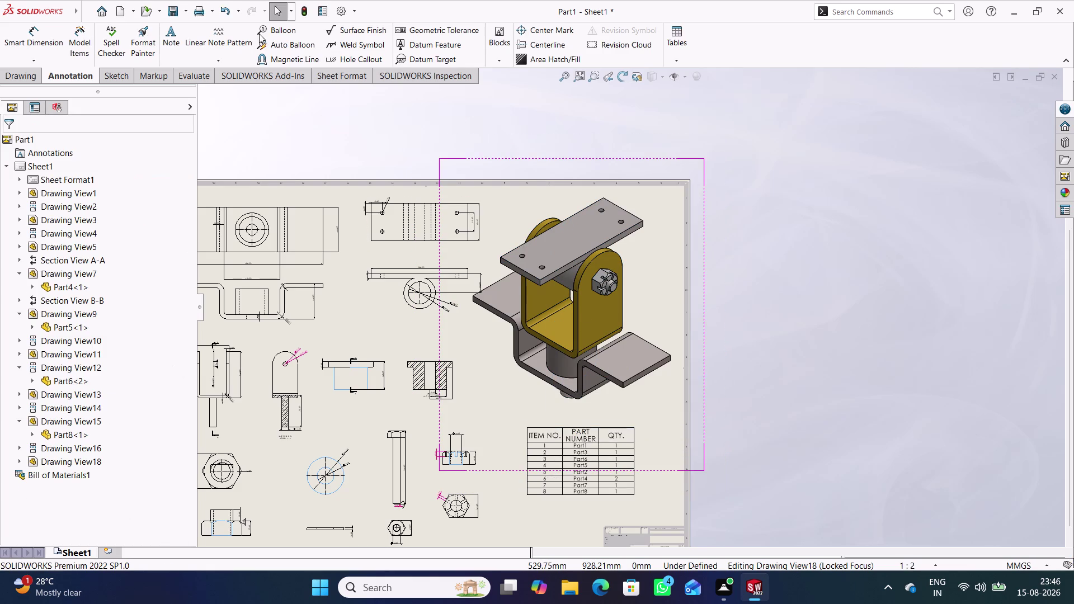
click(272, 49)
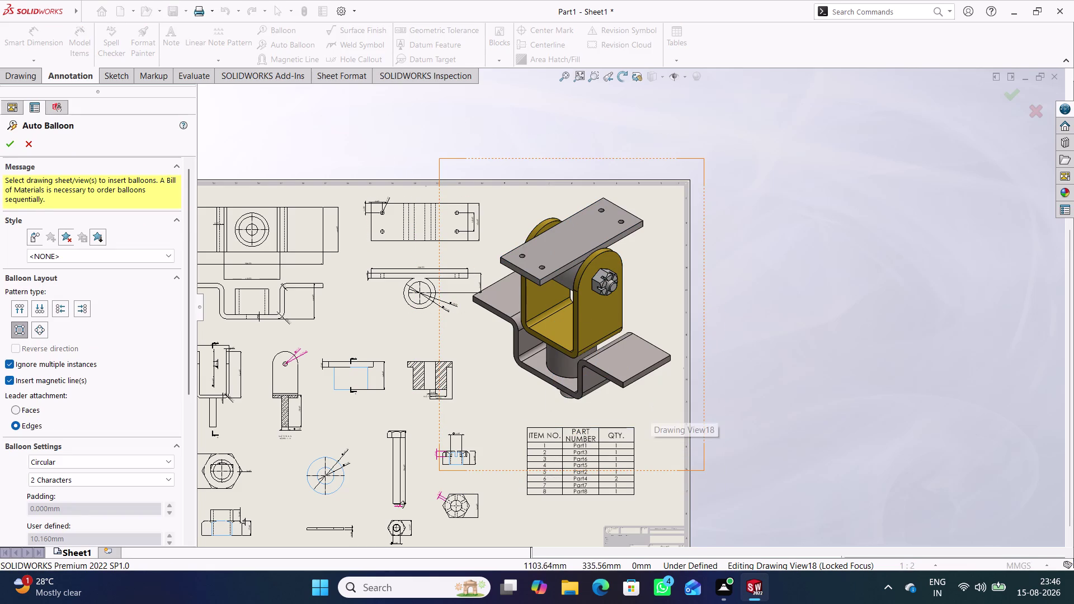
Turn on Edit Balloons and confirm the Auto Balloon settings.
double_click(652, 406)
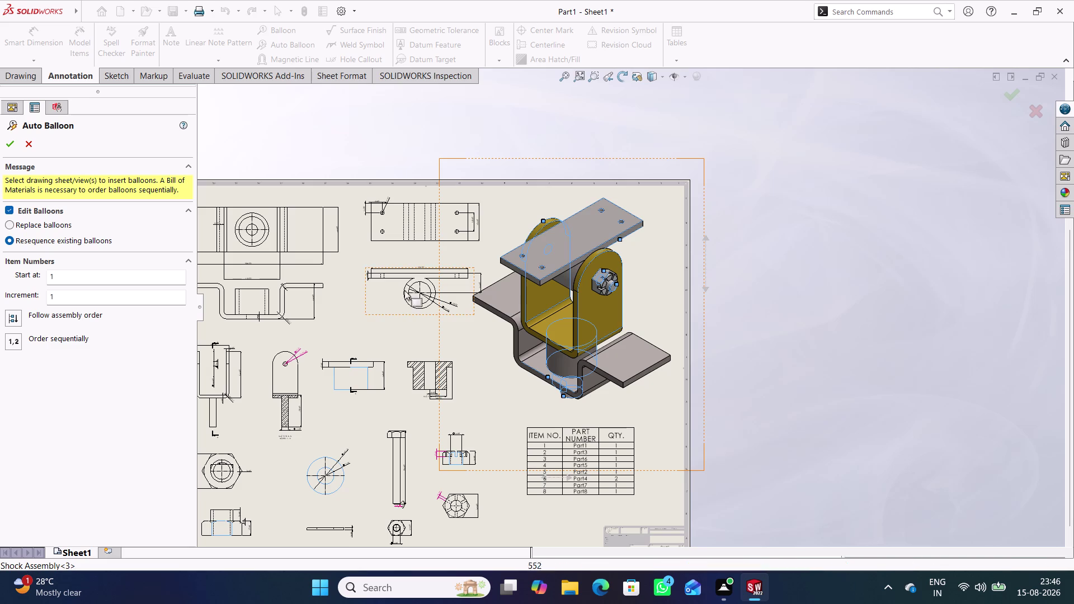
click(5, 143)
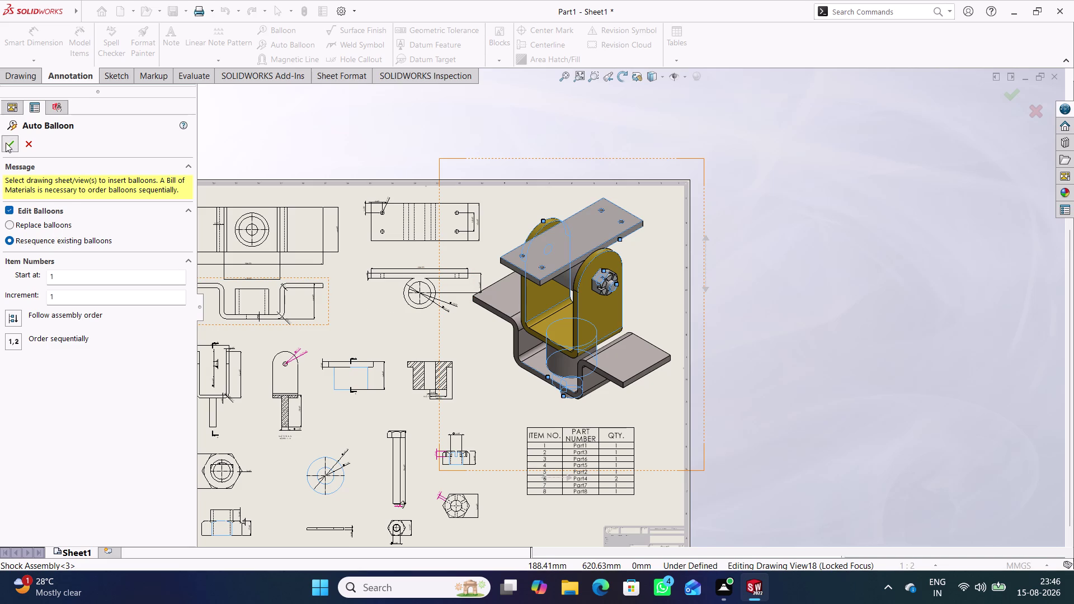
click(583, 234)
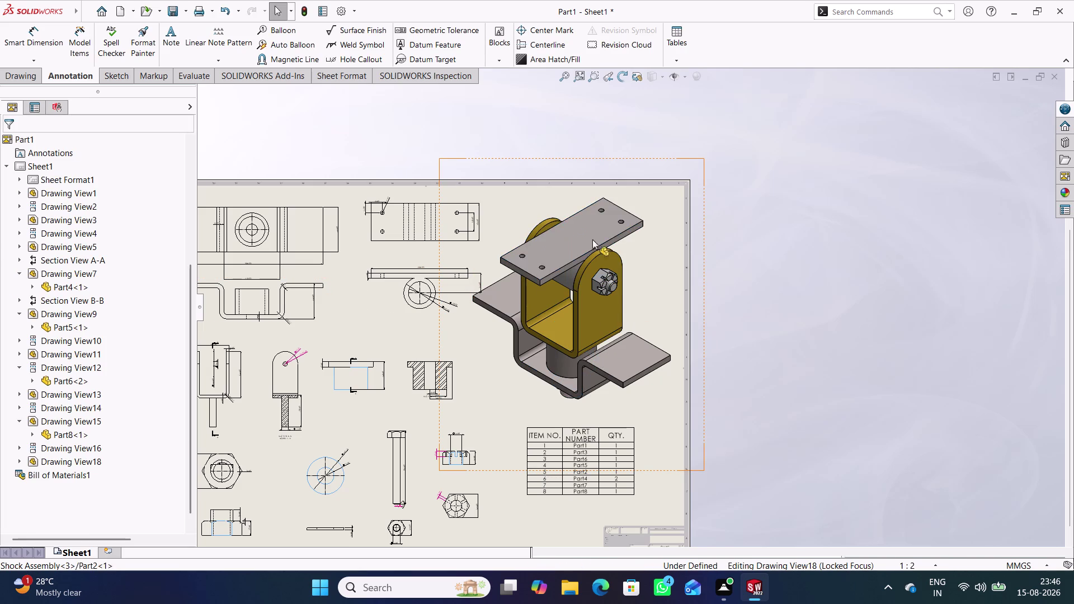
Open the isometric view's properties and check its component list.
click(630, 359)
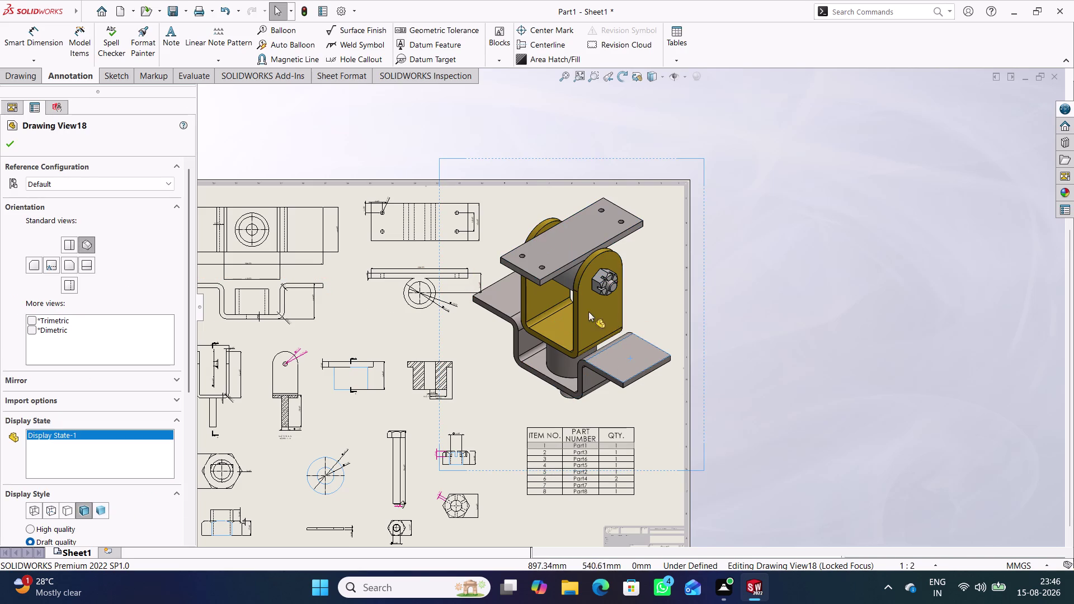
click(561, 309)
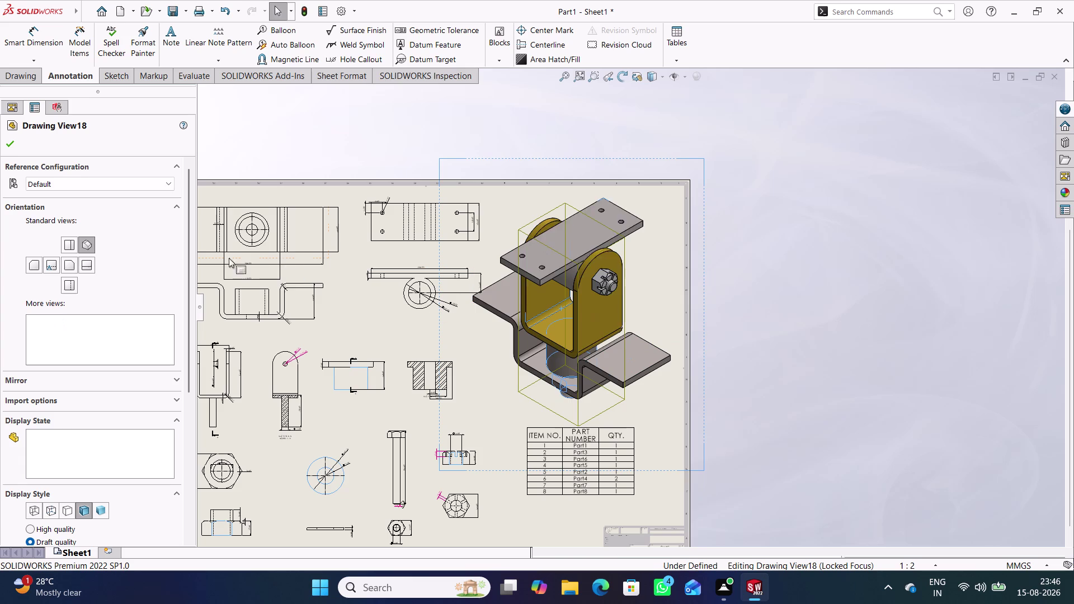
click(15, 147)
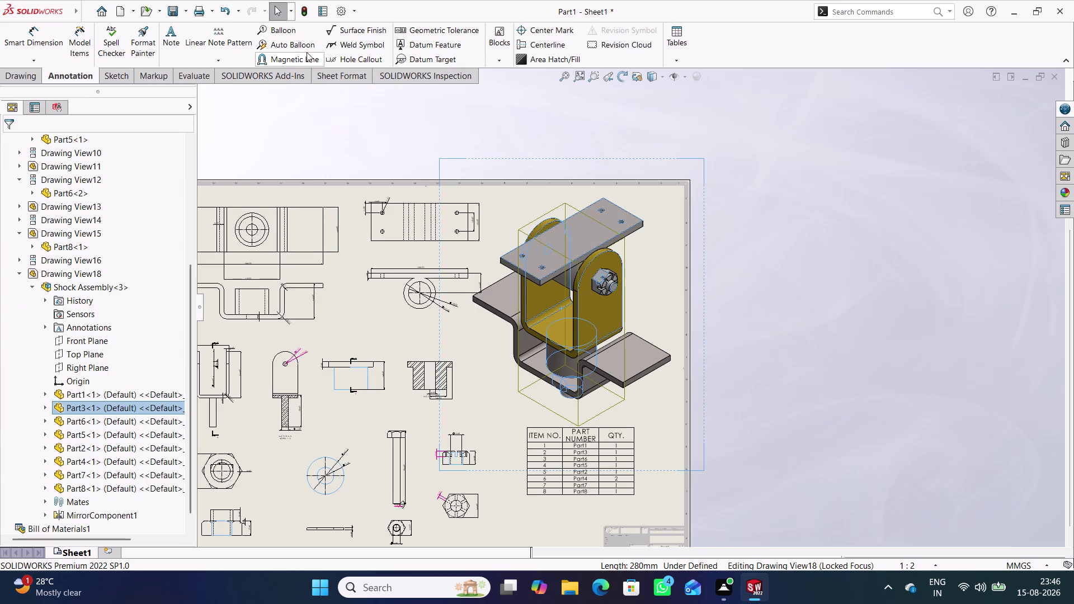
click(657, 303)
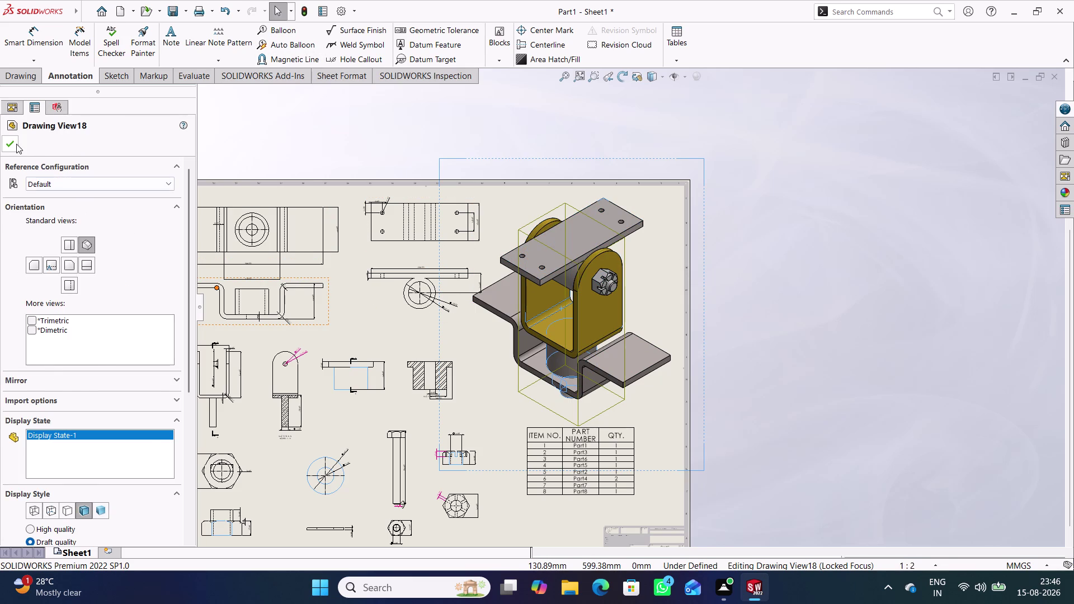
click(16, 143)
click(664, 431)
double_click(662, 437)
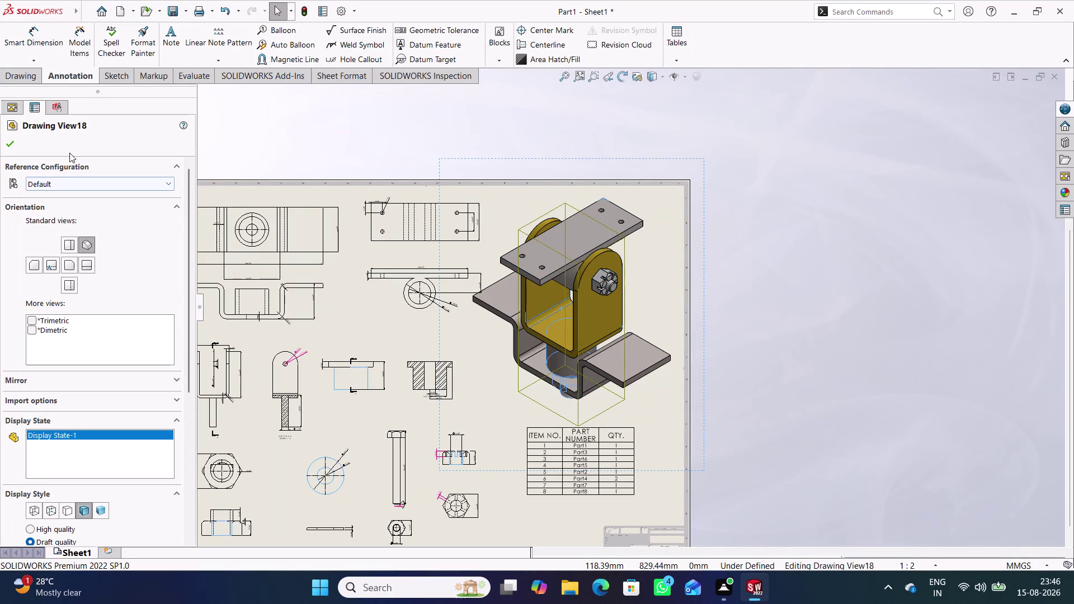
click(8, 139)
Rerun Auto Balloon, replacing existing balloons with newly generated ones.
click(377, 142)
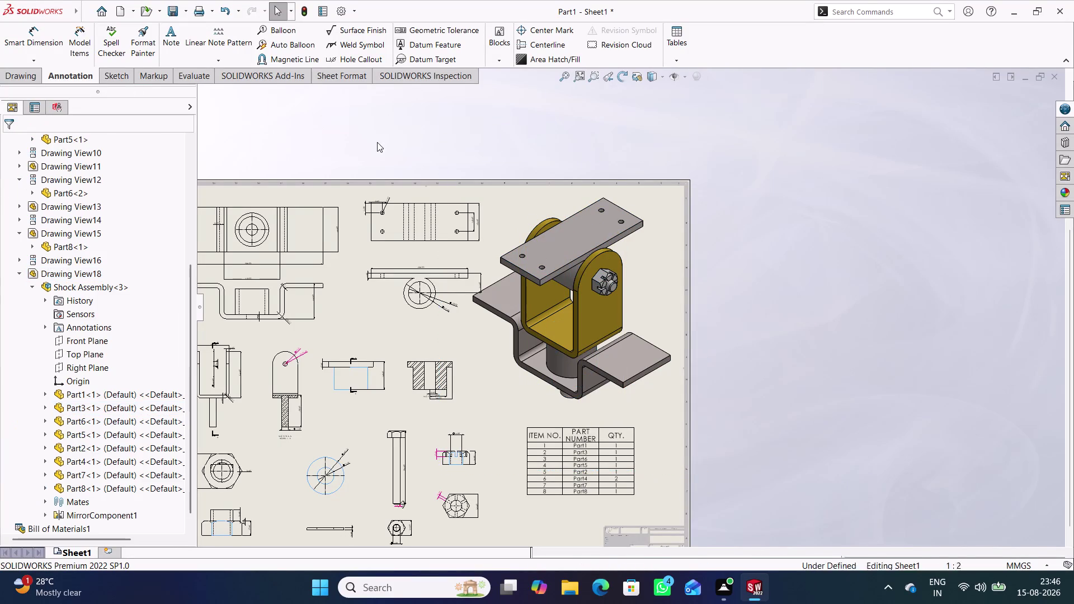
double_click(674, 419)
click(287, 44)
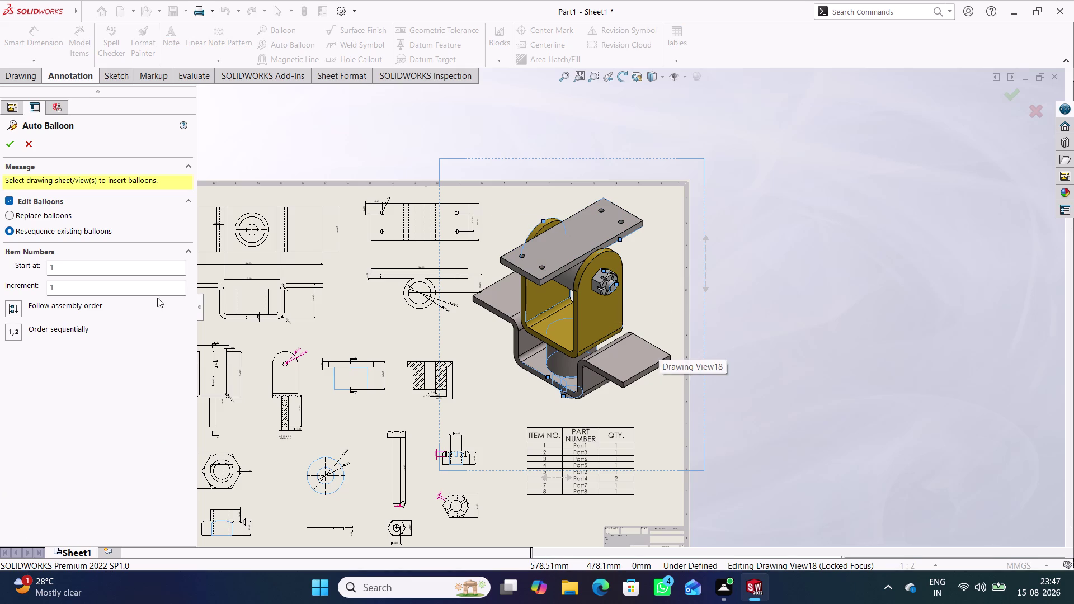
click(59, 214)
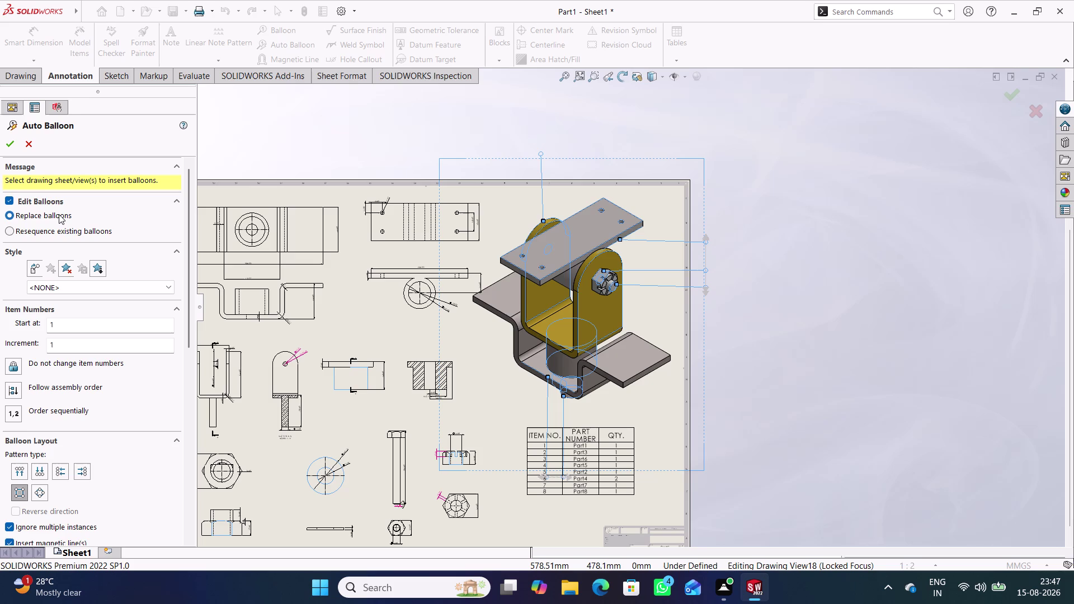
click(26, 140)
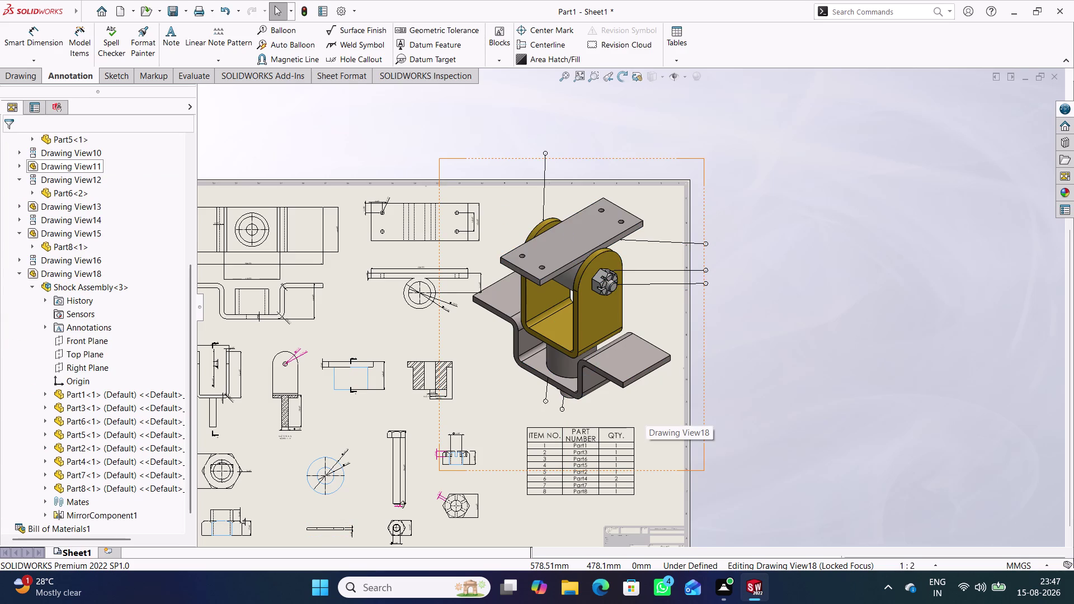
Drag the top plate's balloon until it sits above the isometric view.
scroll(down, 3)
scroll(down, 3)
drag(705, 257, 605, 263)
click(637, 278)
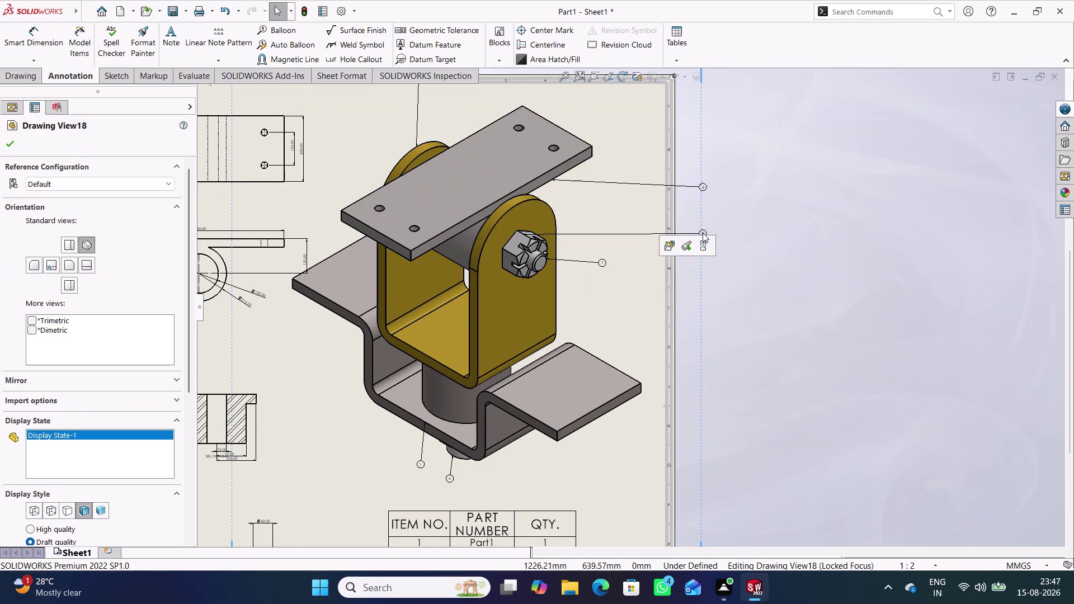
drag(703, 233, 592, 231)
click(648, 277)
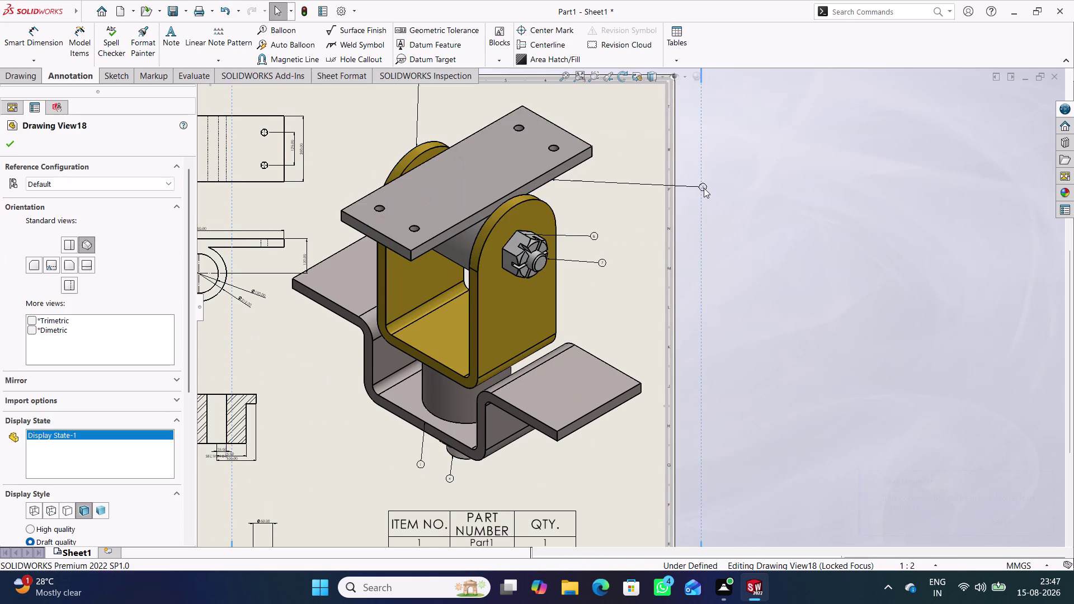
drag(704, 188, 596, 191)
click(635, 211)
scroll(up, 3)
scroll(up, 3)
scroll(down, 3)
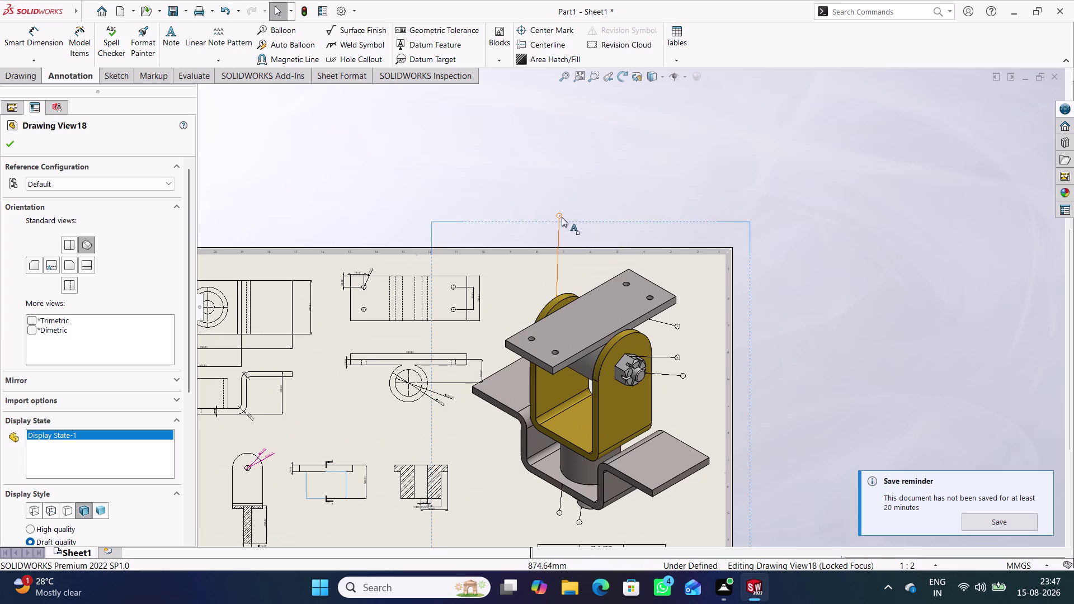
drag(560, 217, 565, 278)
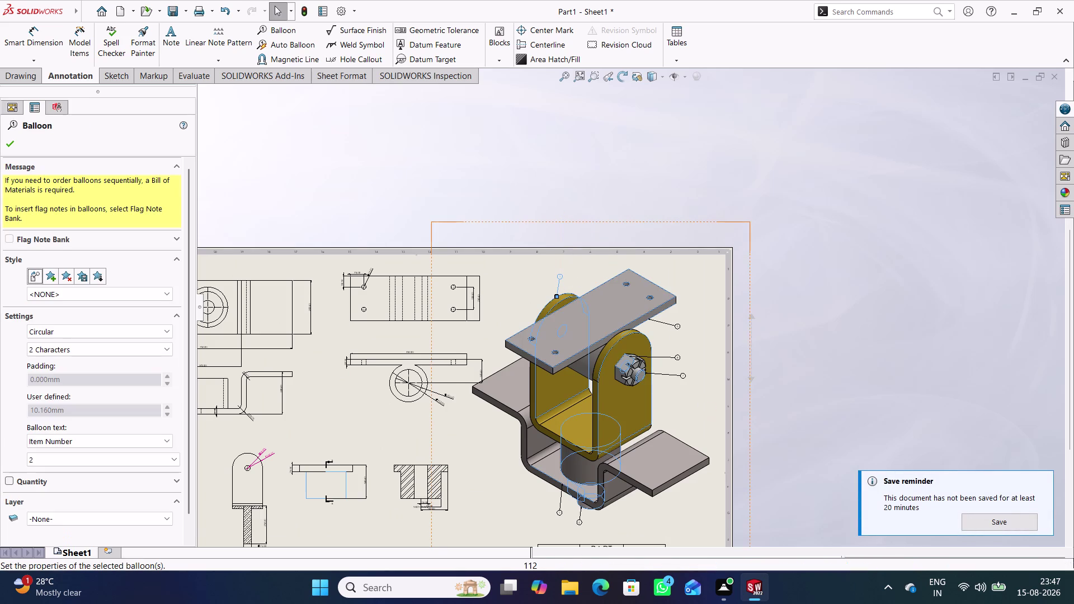
Select the repositioned balloon and dismiss the unsaved-document reminder.
click(700, 413)
scroll(up, 3)
scroll(down, 3)
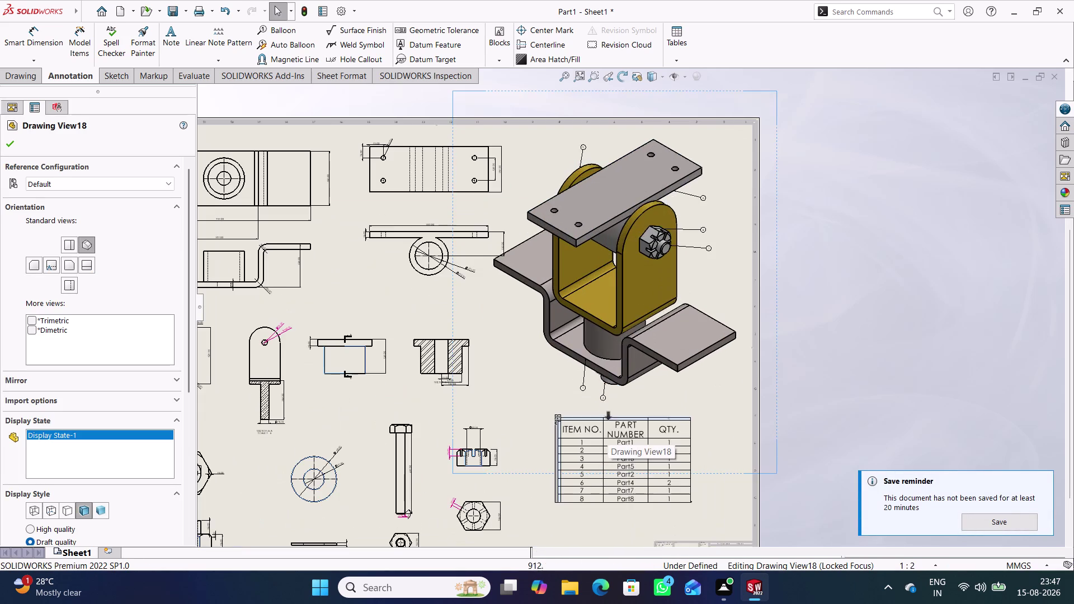
scroll(down, 3)
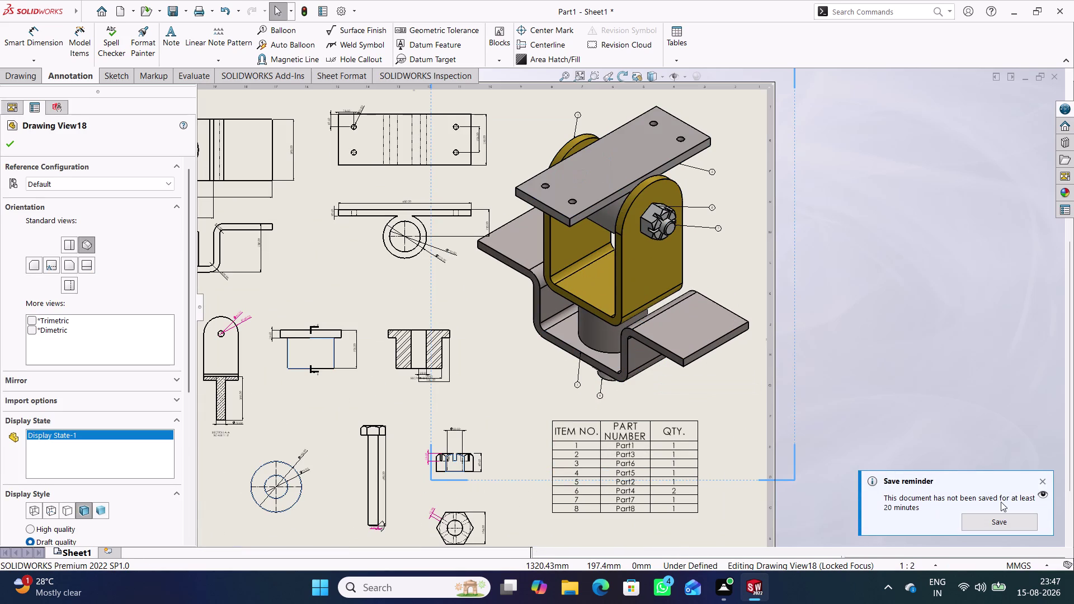
click(1042, 481)
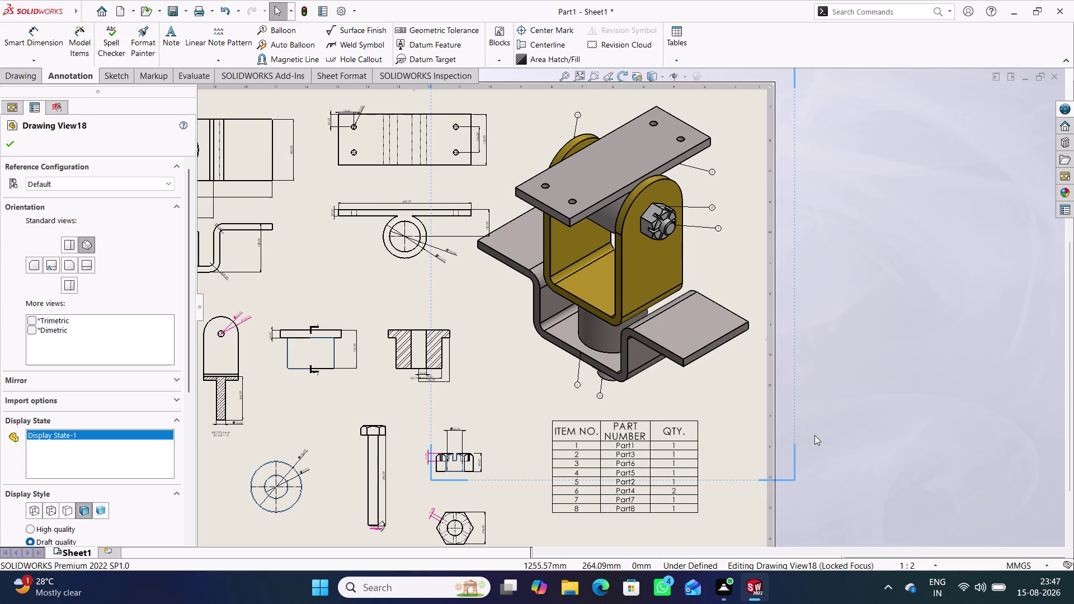
Show the FeatureManager tree, centre the full sheet, and bring up the save dialog.
scroll(up, 3)
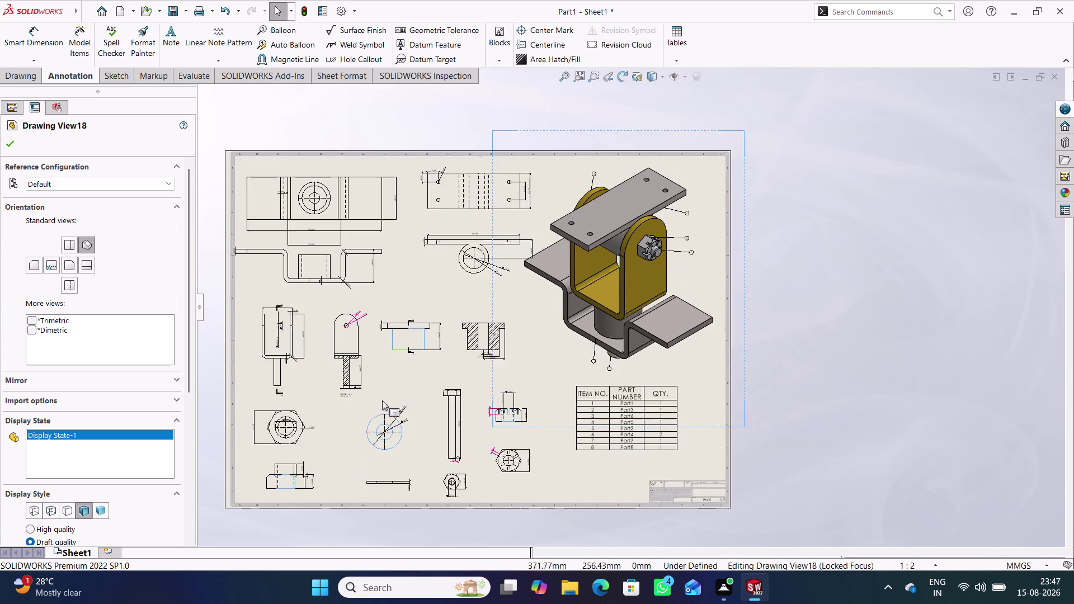
scroll(up, 3)
scroll(down, 3)
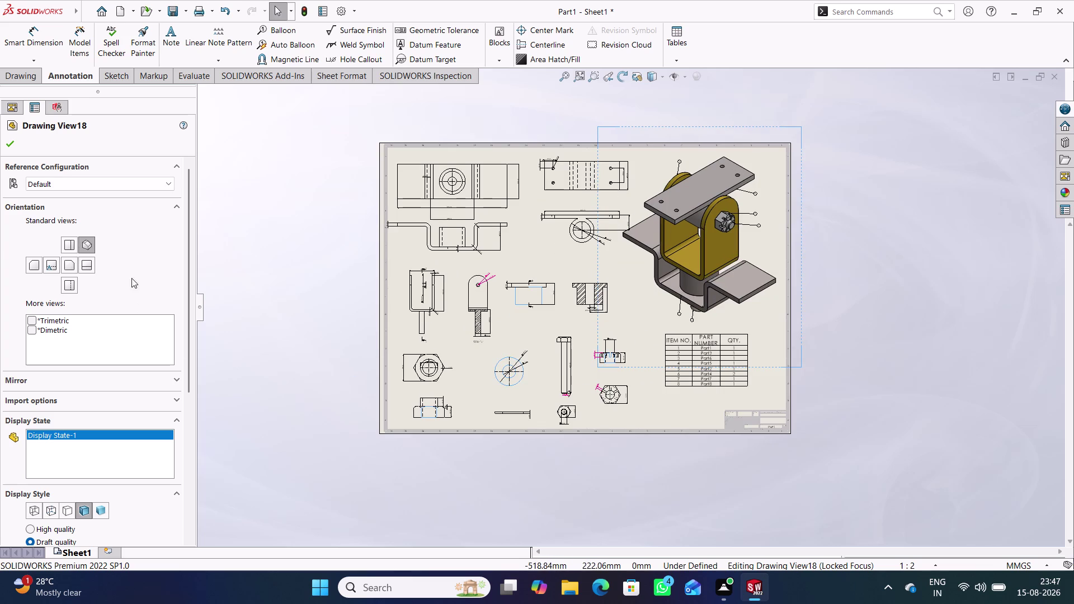
click(8, 144)
scroll(down, 3)
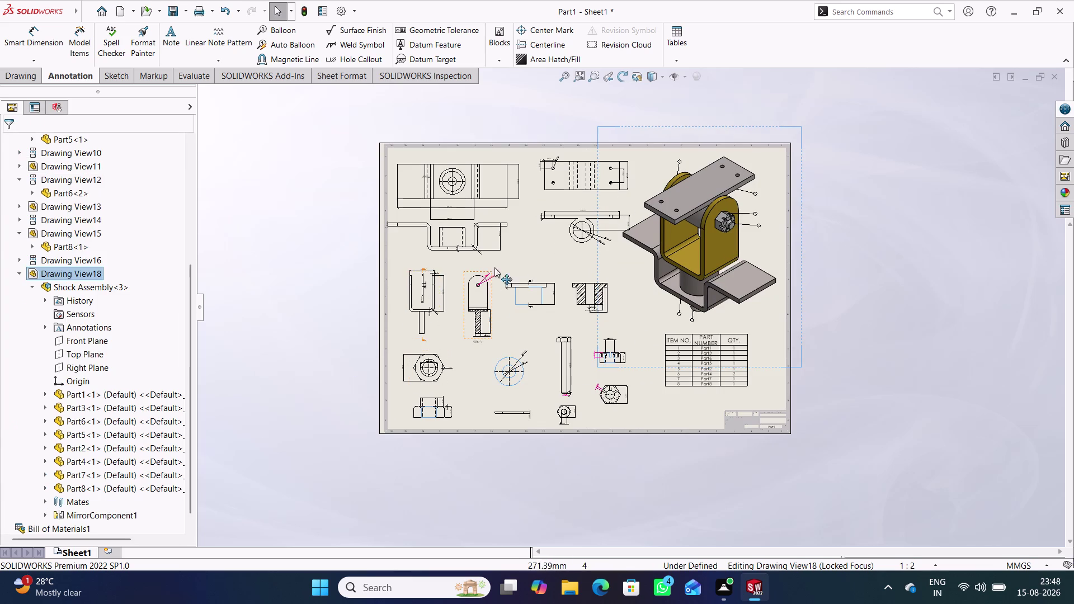
scroll(down, 3)
middle_drag(600, 269, 530, 285)
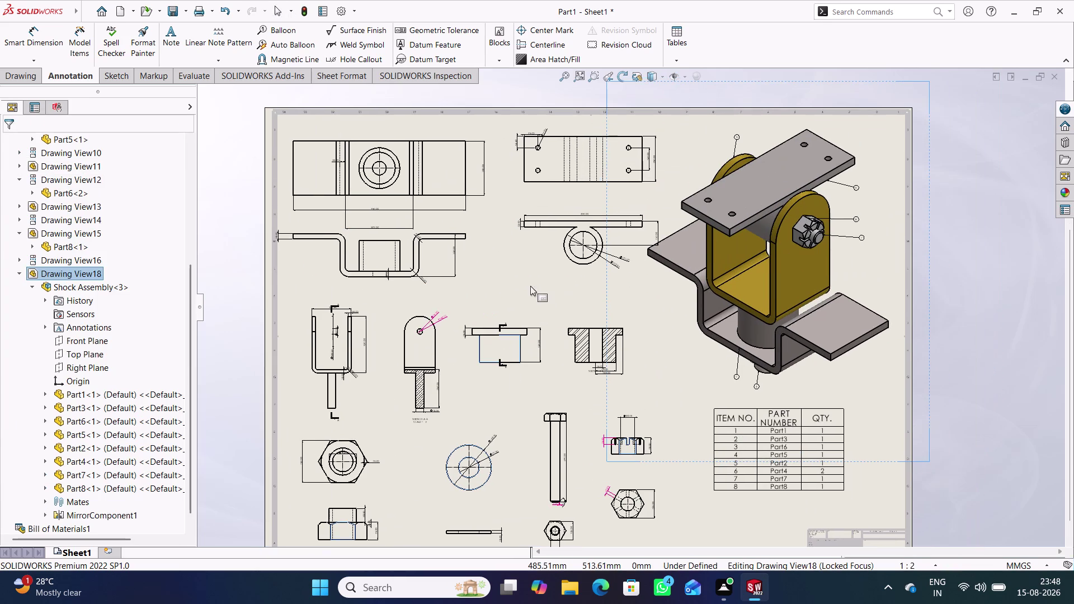
middle_drag(555, 299, 570, 272)
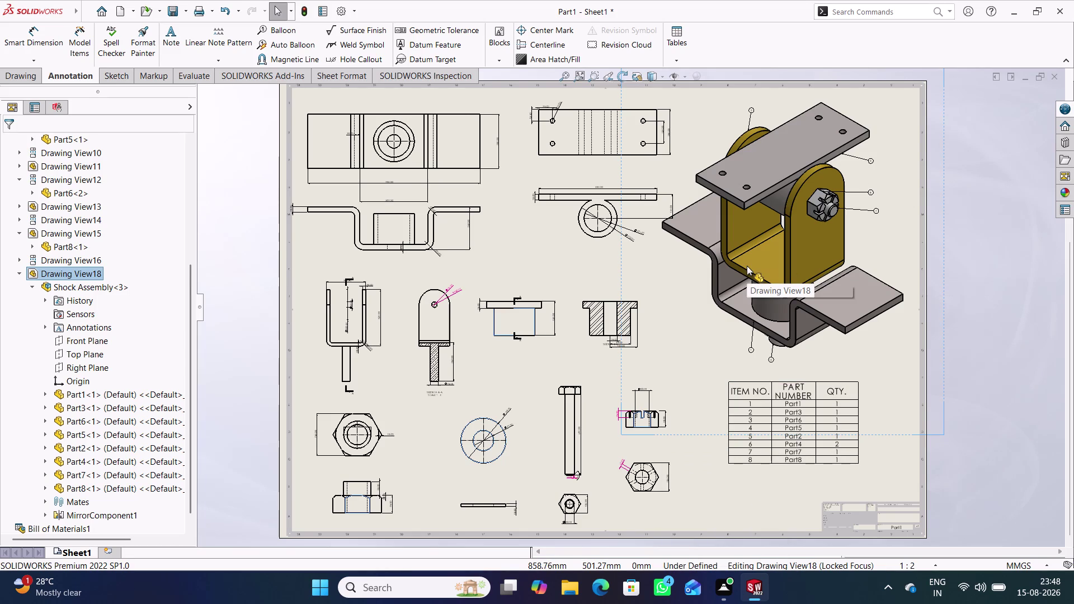
click(497, 264)
click(496, 264)
key(ctrl+s)
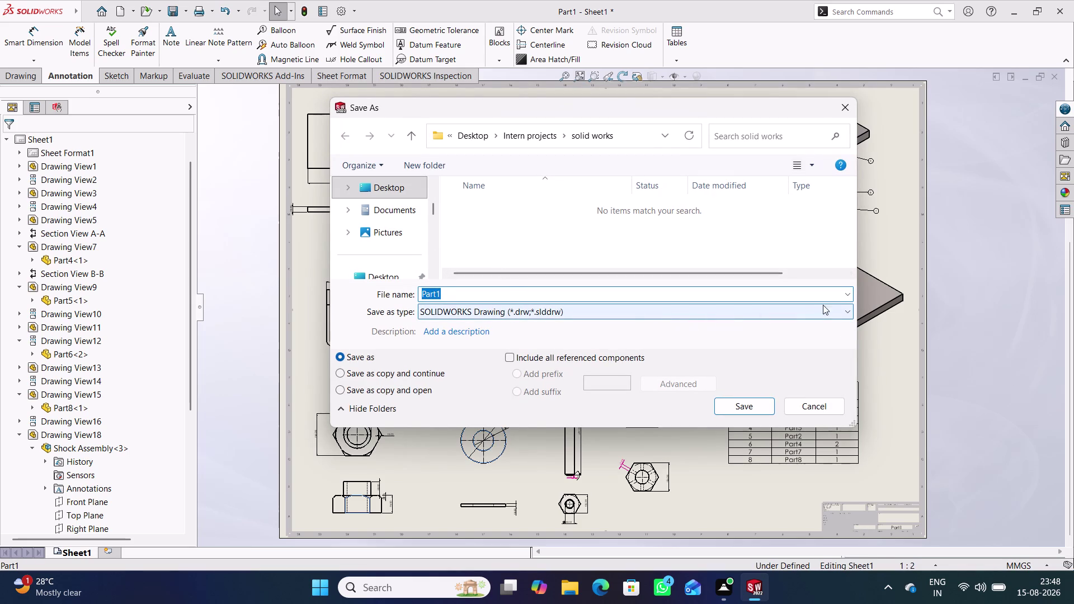
Choose PDF format and browse to Desktop > Intern projects > solid works.
click(847, 309)
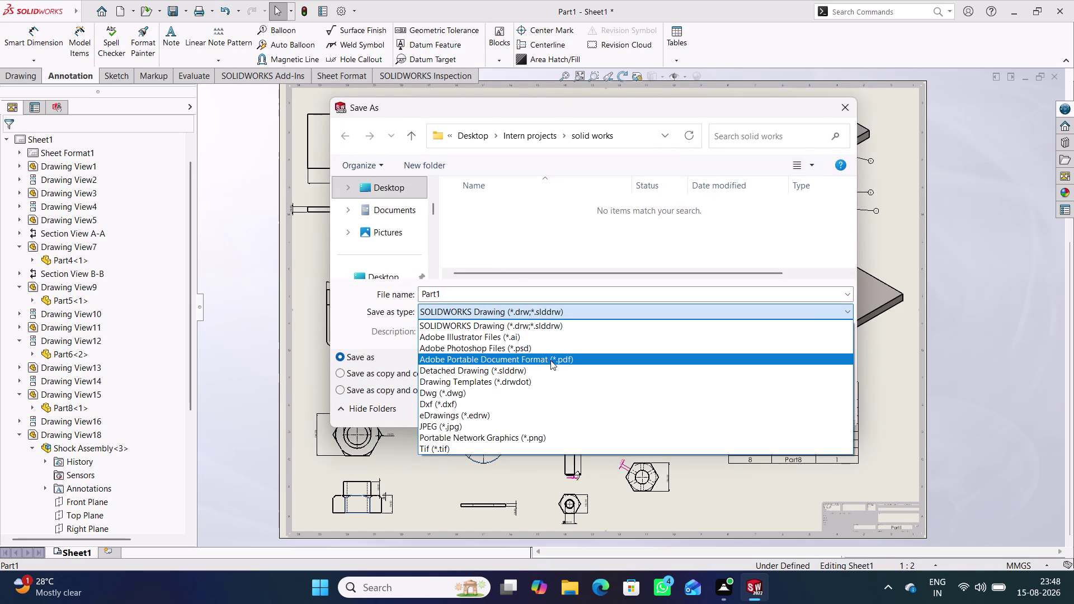
click(554, 361)
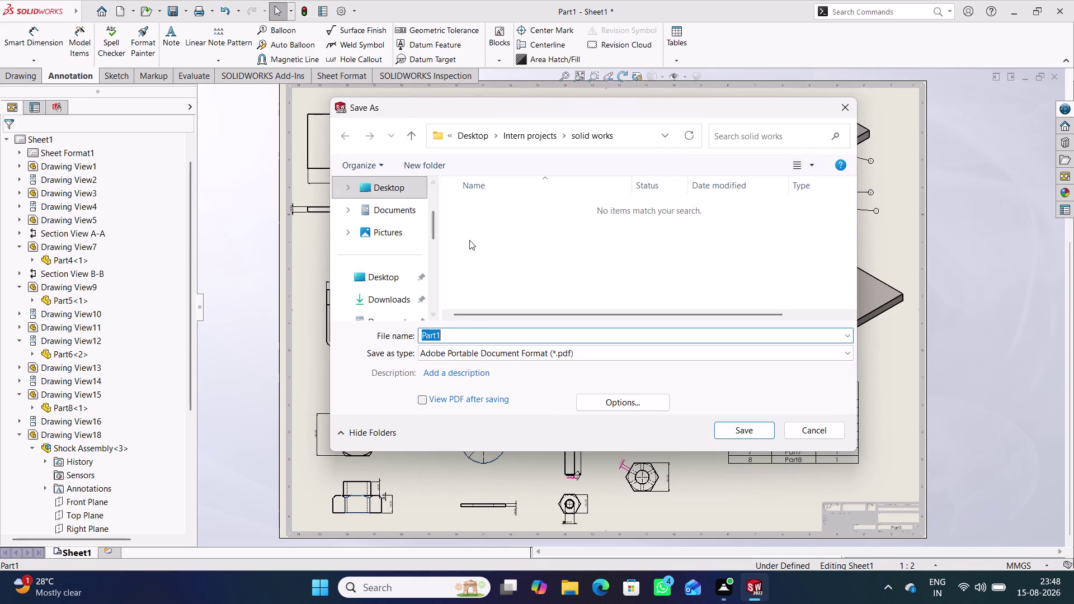
click(391, 189)
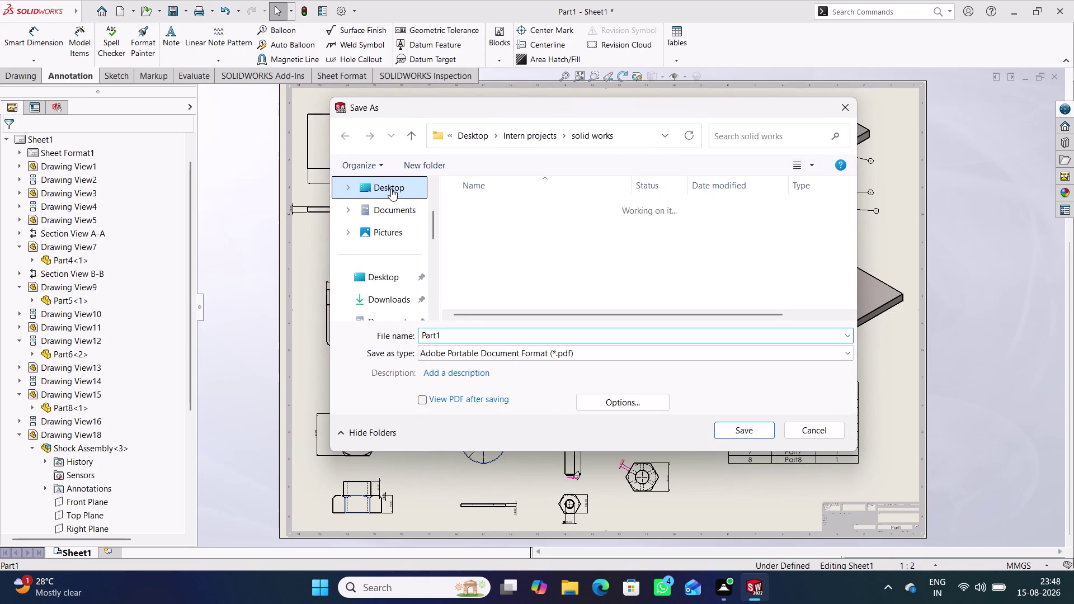
double_click(489, 213)
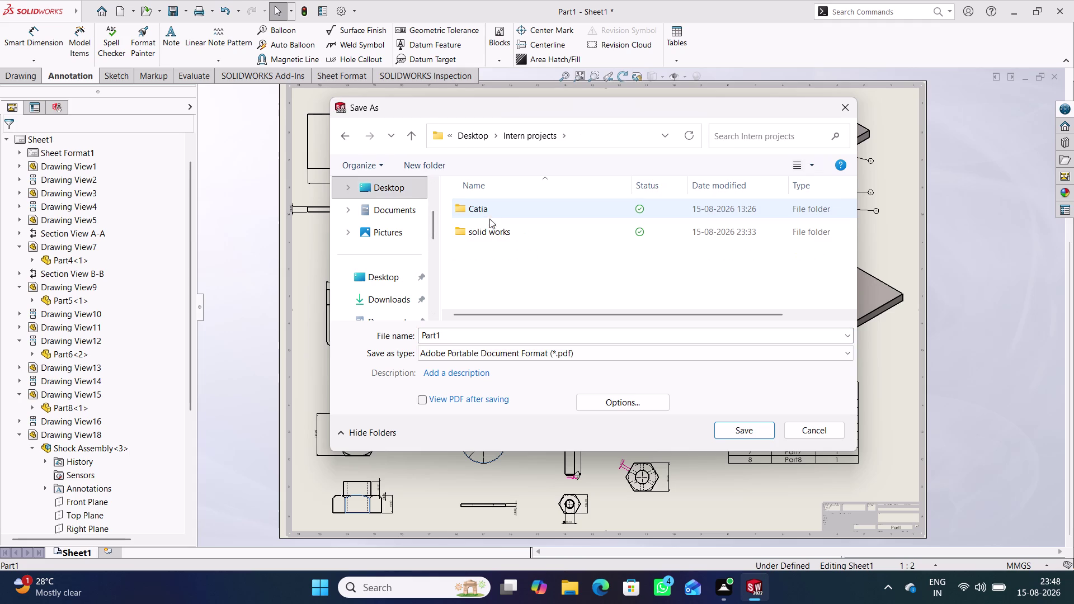
double_click(489, 233)
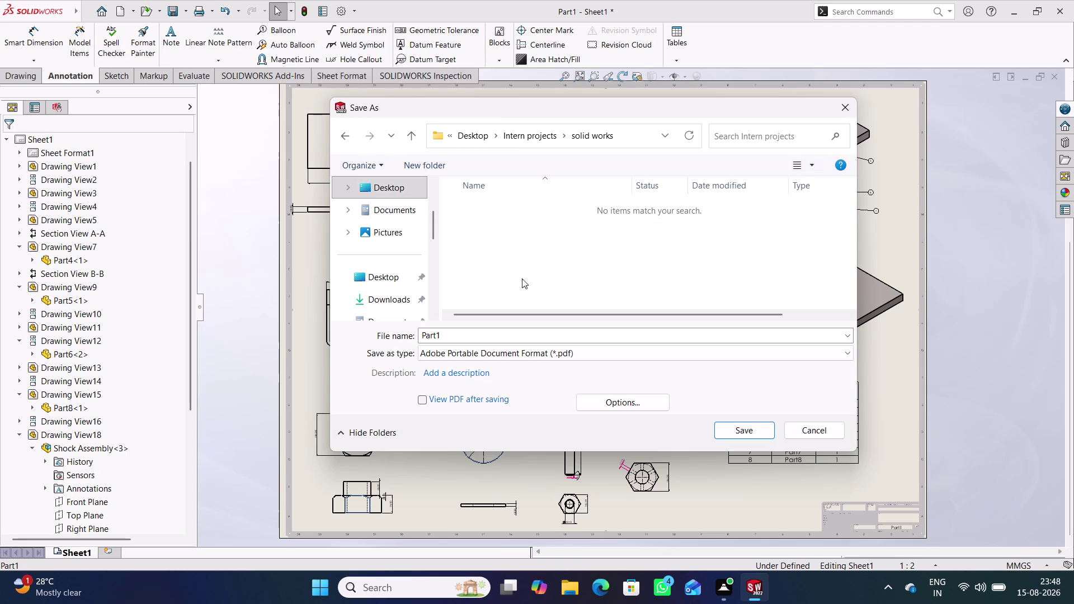
Name the file 'Shock assembly' and save it as a PDF.
drag(484, 337, 419, 343)
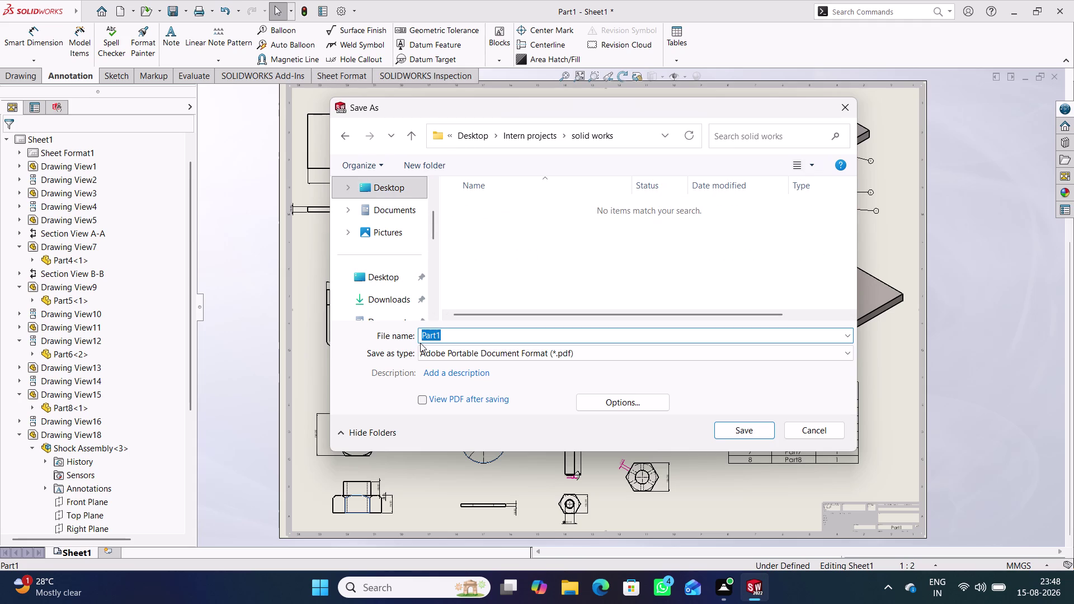
text(S)
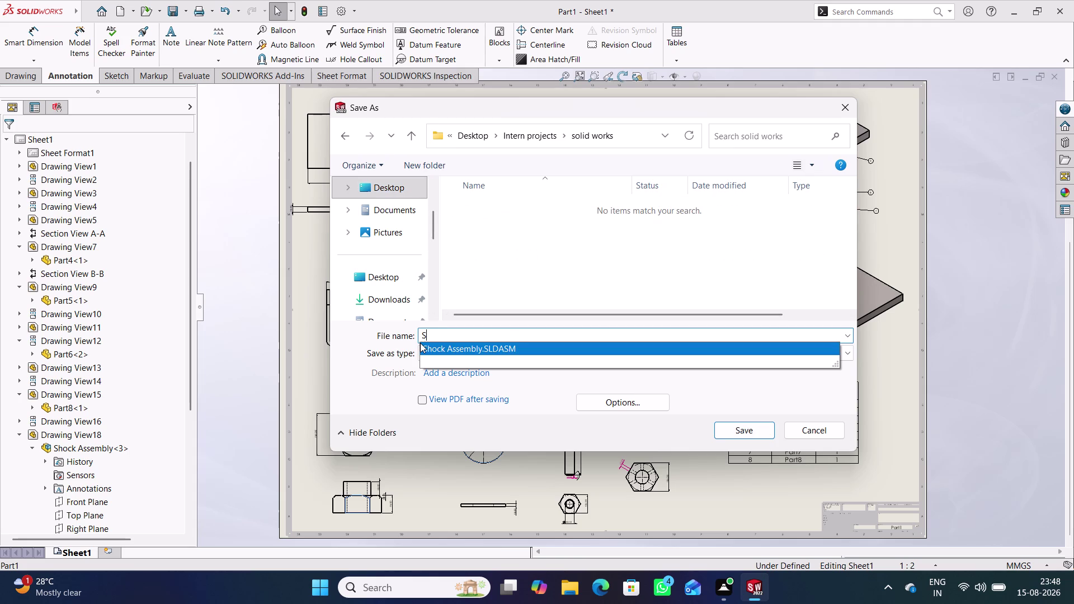
text(hock)
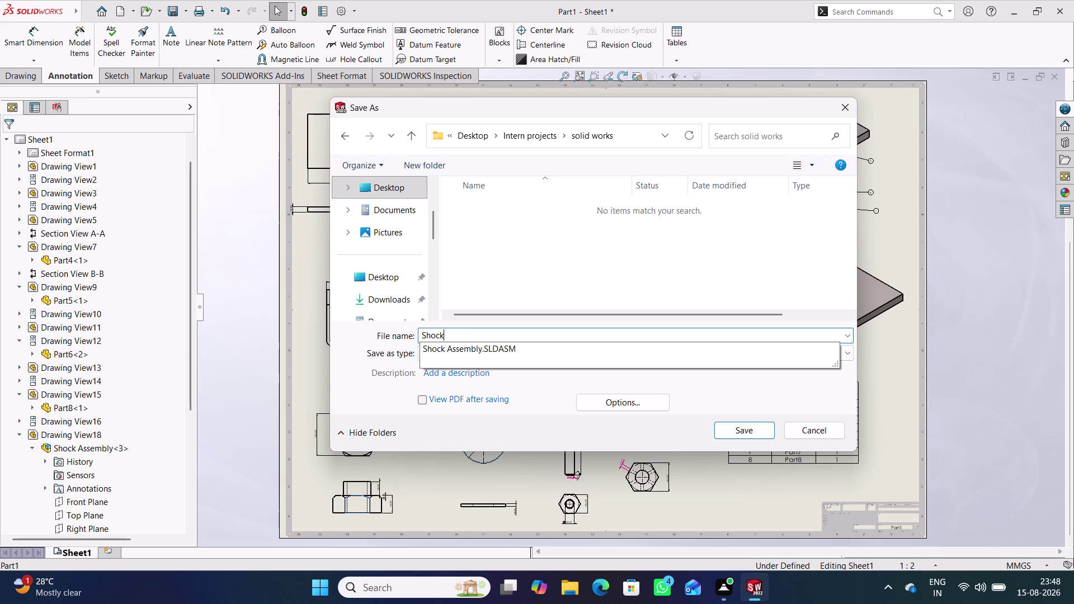
key(space)
text(ass)
text(embly)
click(527, 259)
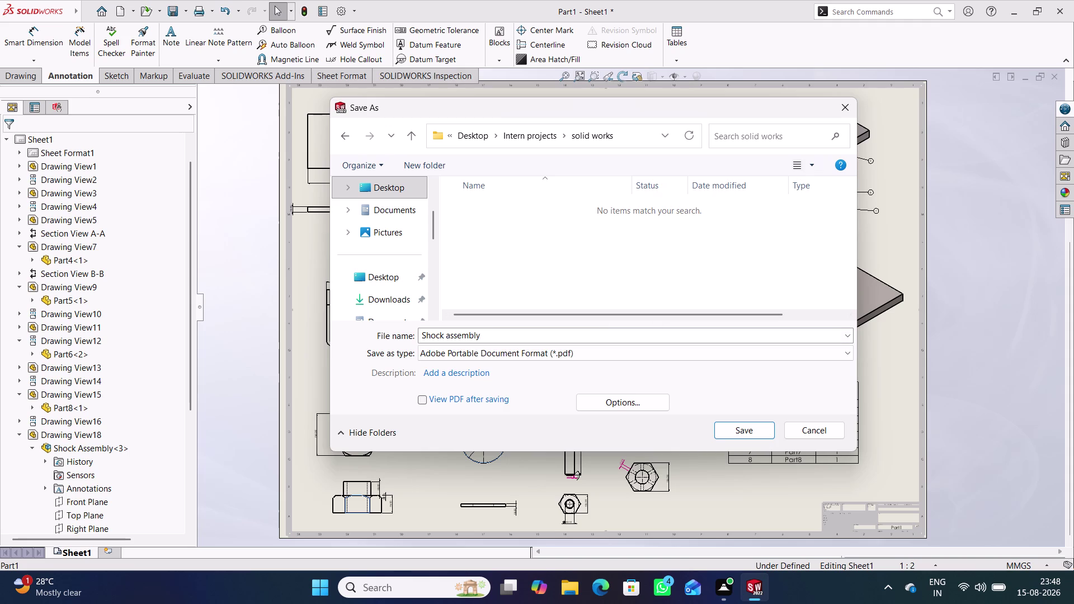
click(739, 428)
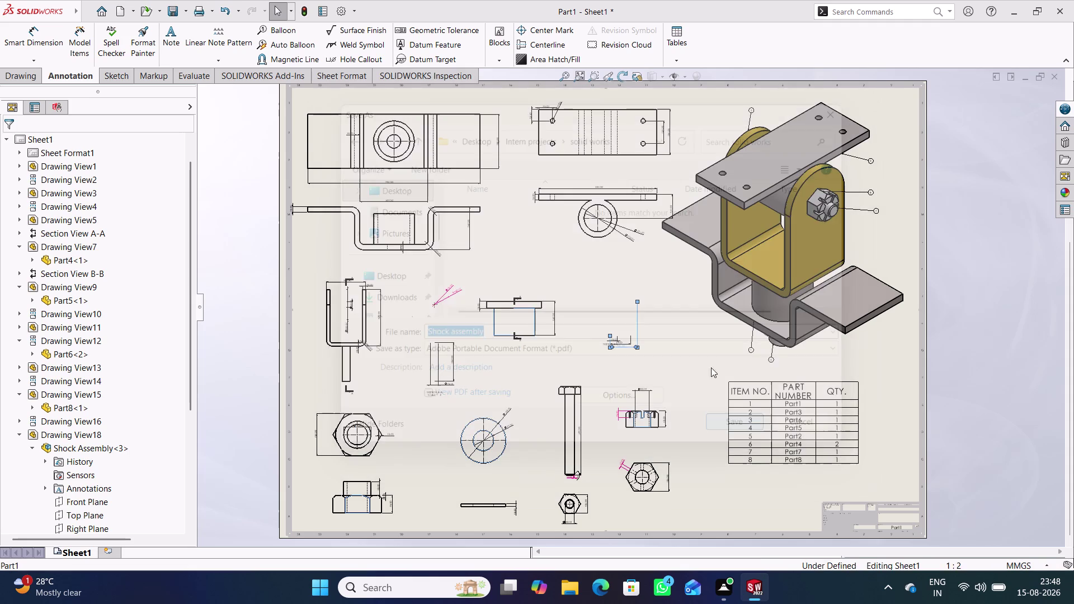
middle_drag(620, 378, 660, 378)
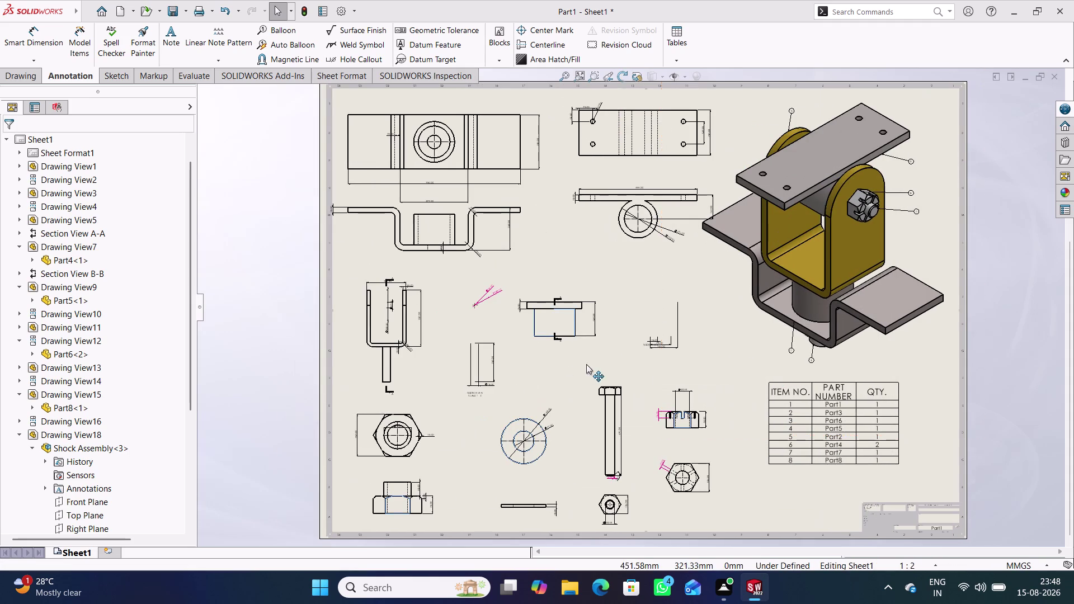
middle_drag(724, 367, 686, 371)
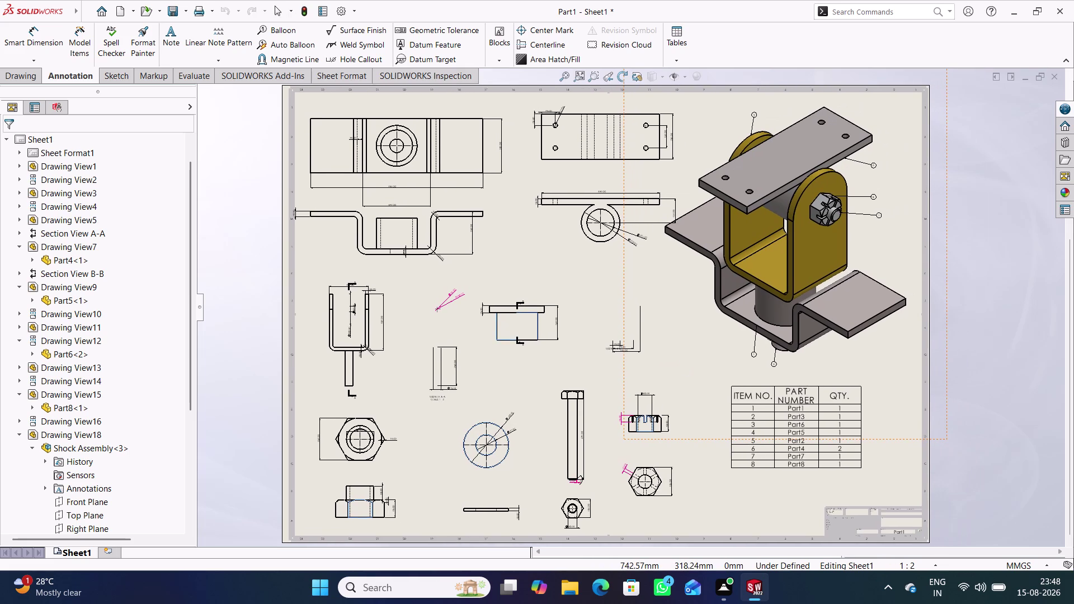